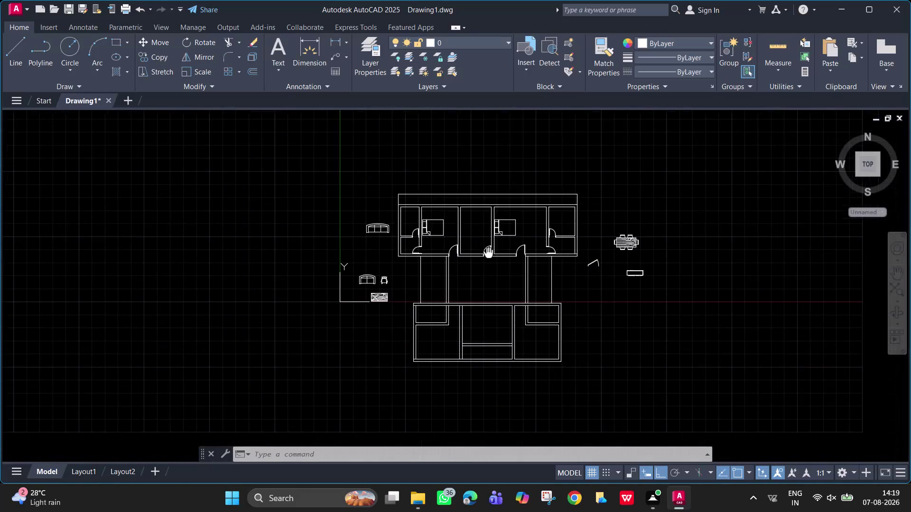
Rotate the sofa at the upper left 90° so it stands upright.
scroll(up, 3)
middle_drag(488, 252, 509, 265)
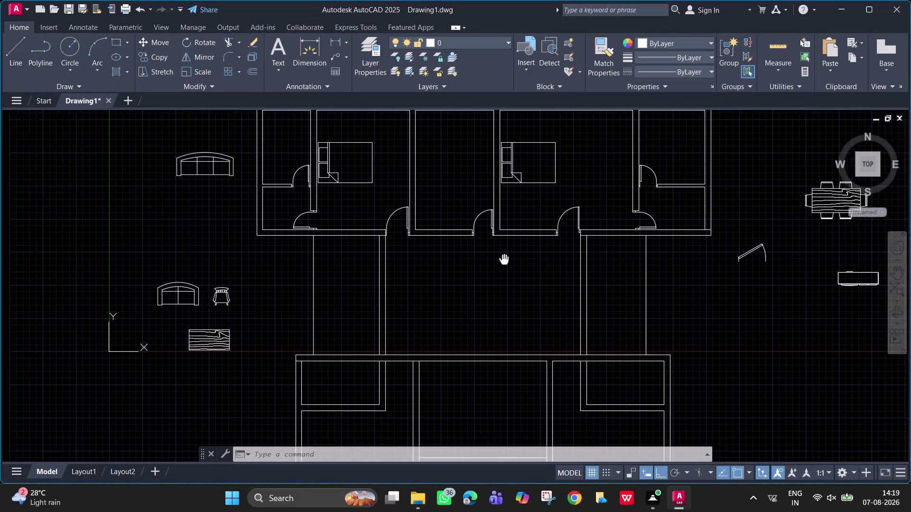
middle_drag(509, 265, 509, 265)
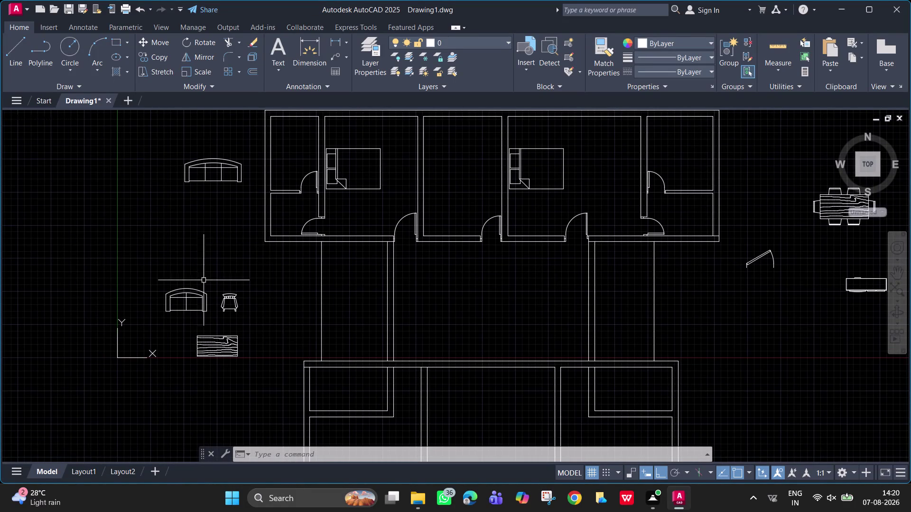
click(216, 183)
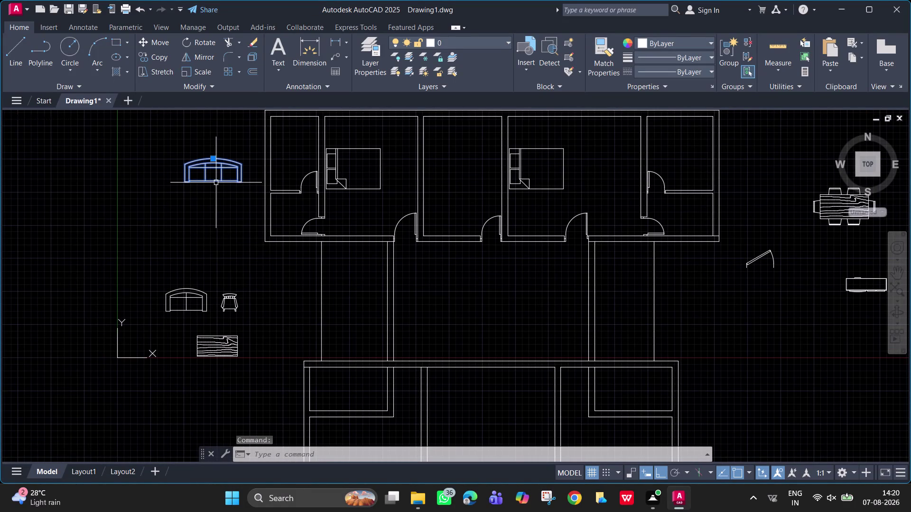
text(ro)
key(space)
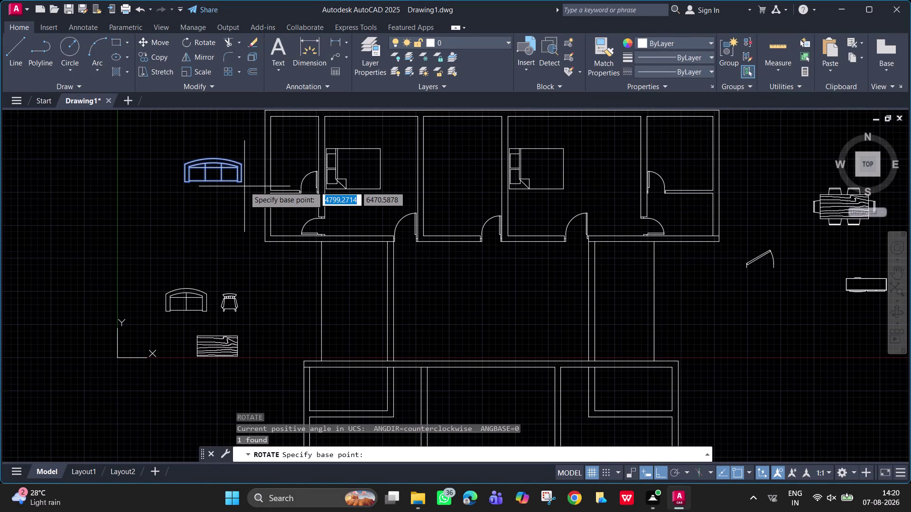
click(242, 180)
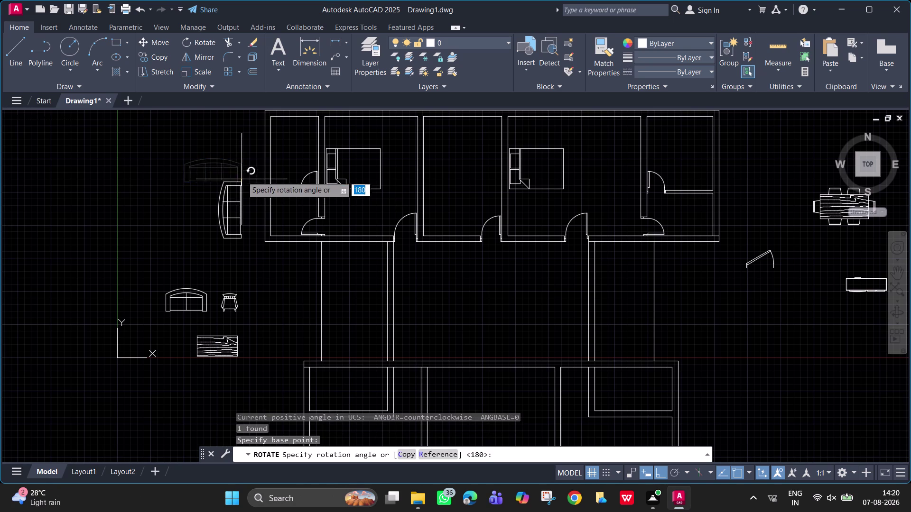
click(241, 161)
Rotate the armchair below 90°, then window-select the upright sofa.
click(201, 298)
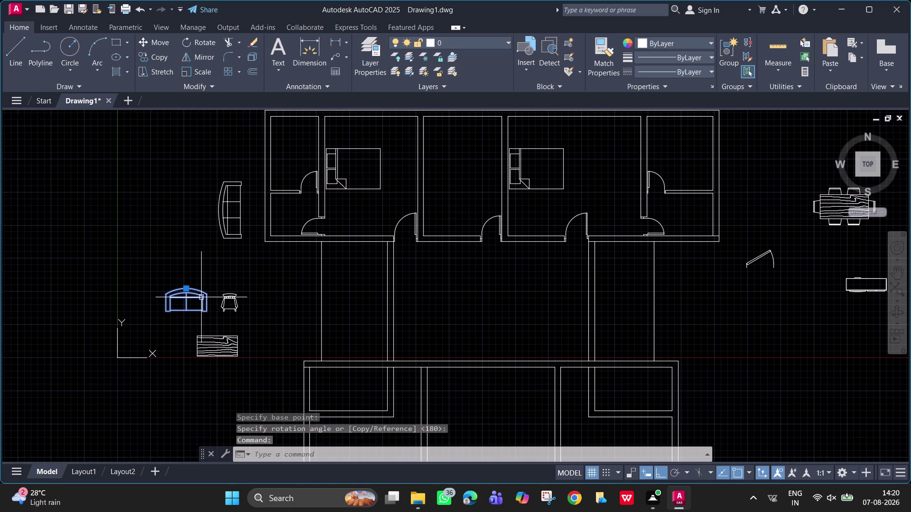
text(ro)
key(space)
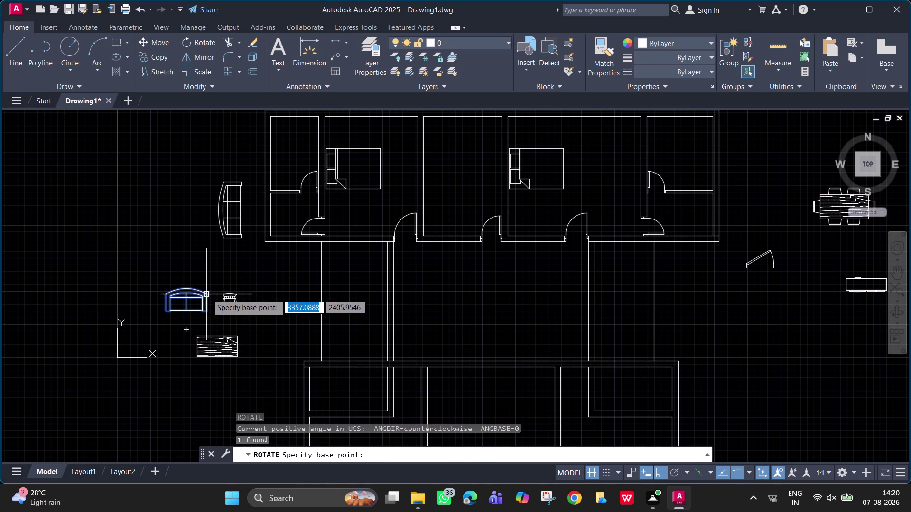
click(207, 294)
click(206, 279)
scroll(down, 3)
middle_drag(240, 298, 221, 271)
click(217, 224)
click(202, 228)
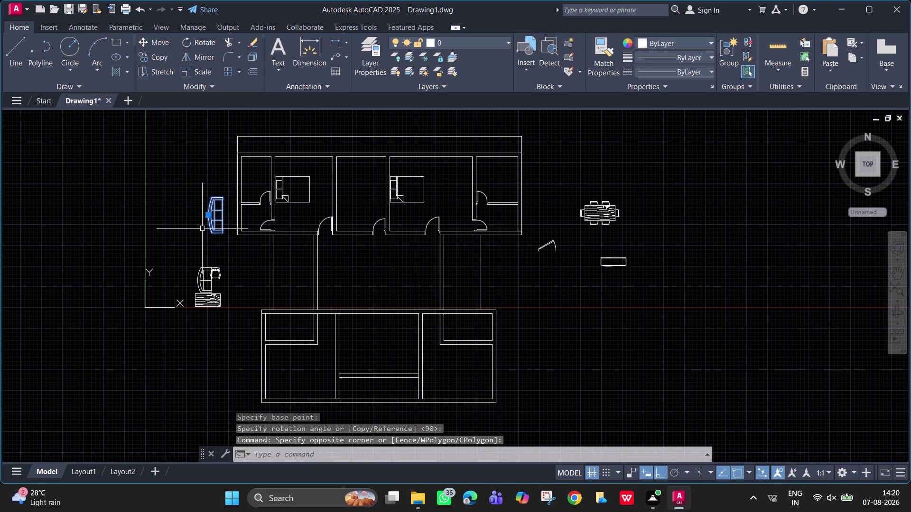
Move the upright sofa into the central hall with Ortho turned off.
text(m)
key(space)
click(222, 234)
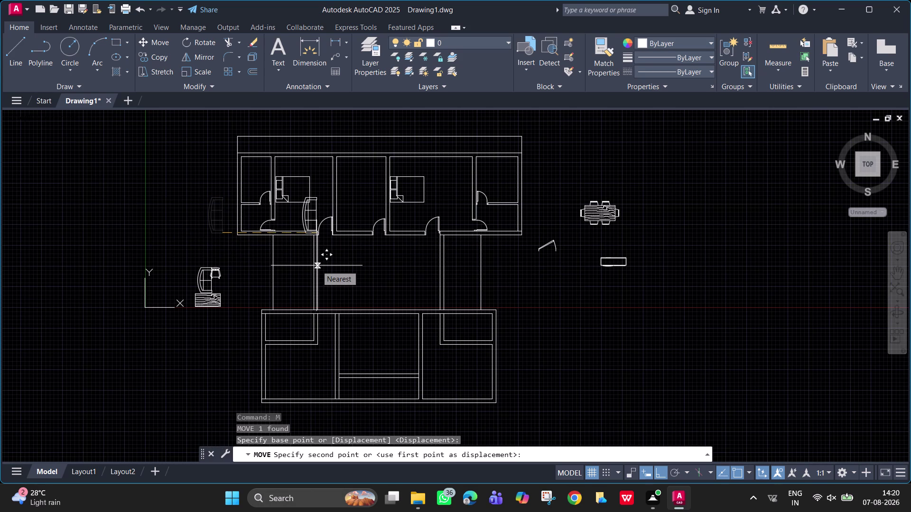
key(F8)
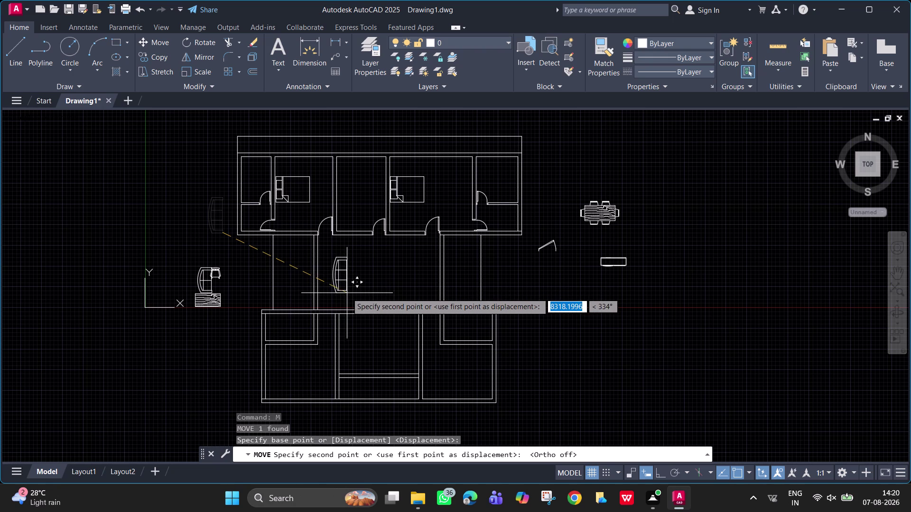
click(351, 292)
key(Escape)
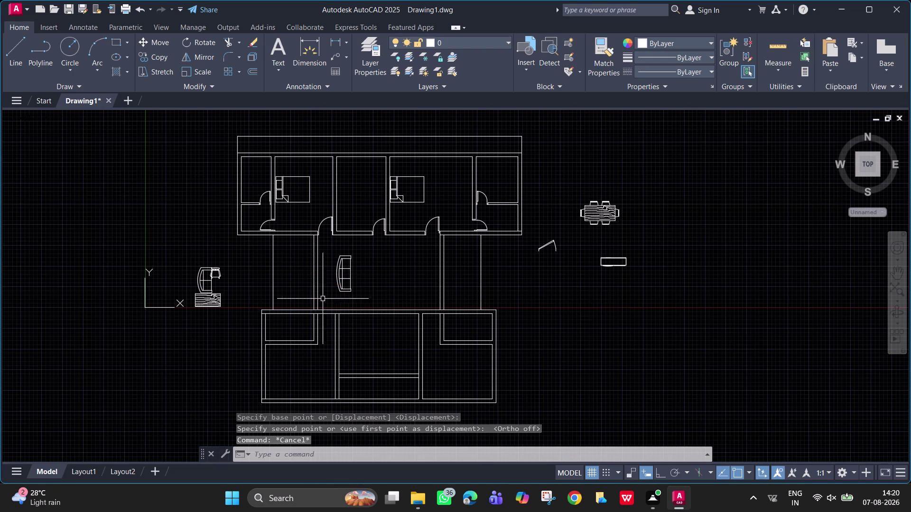
scroll(up, 3)
middle_drag(319, 295, 334, 338)
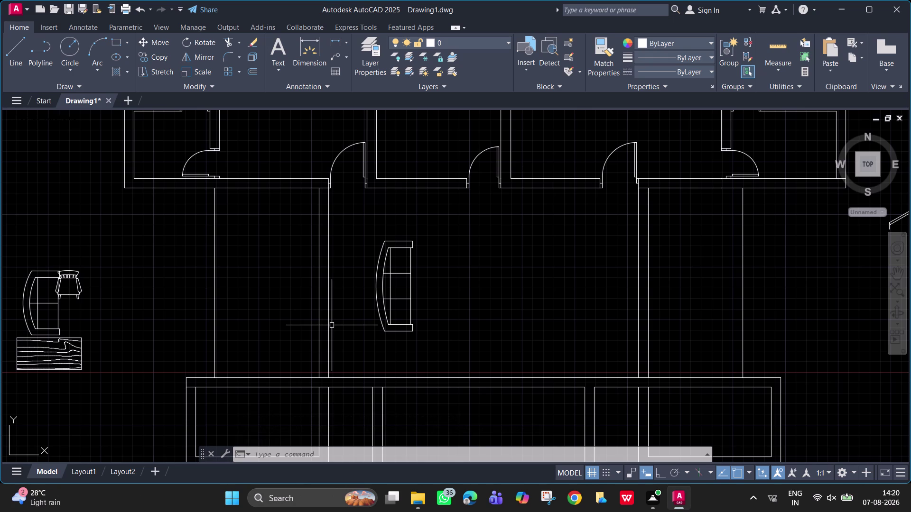
scroll(down, 3)
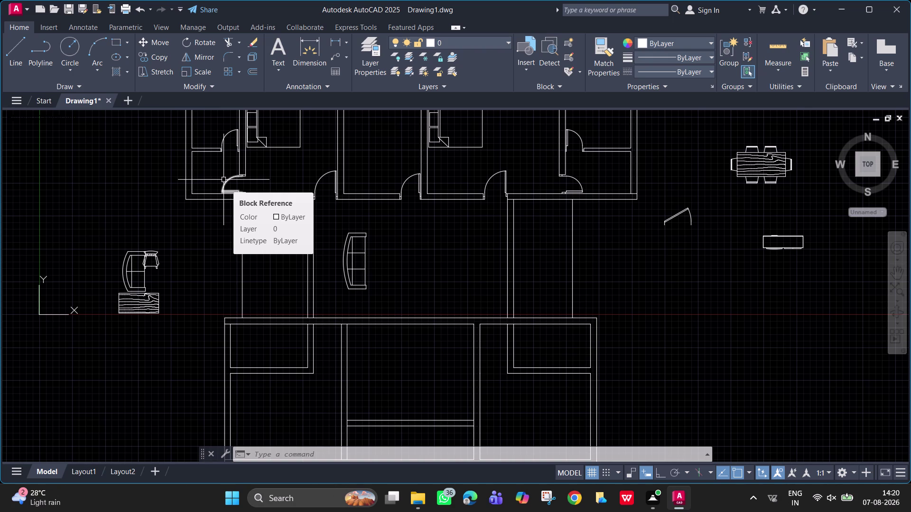
click(581, 186)
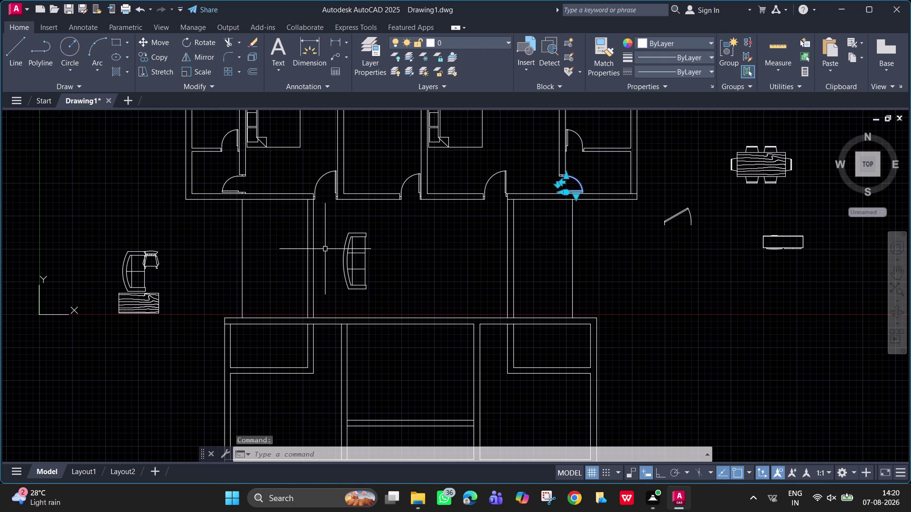
Zoom in on the sofa and cancel any pending commands.
key(Escape)
key(space)
scroll(up, 3)
middle_drag(314, 248, 300, 248)
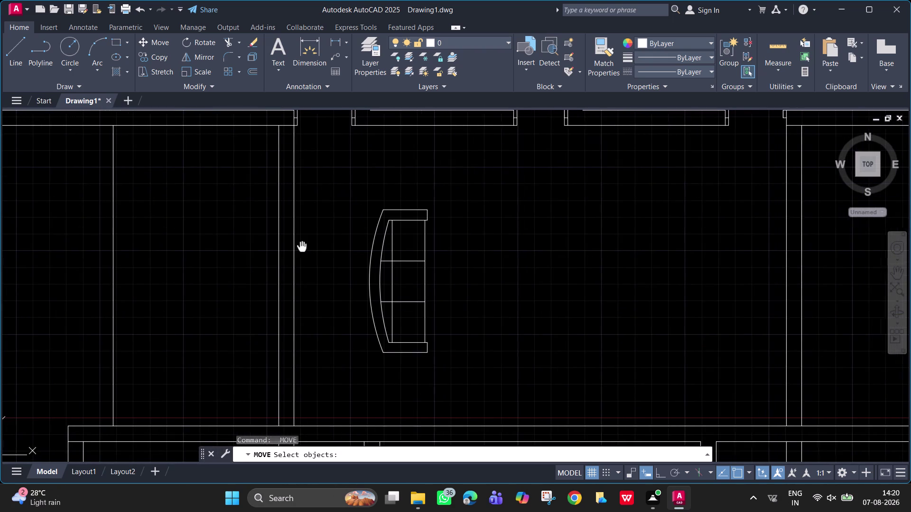
middle_drag(300, 248, 299, 248)
key(Escape)
key(space)
key(space)
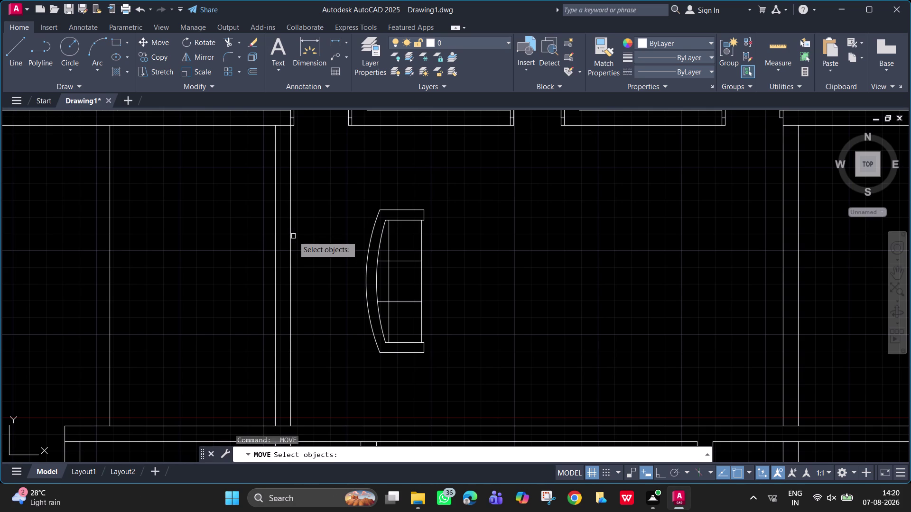
key(Escape)
key(Escape)
key(Escape)
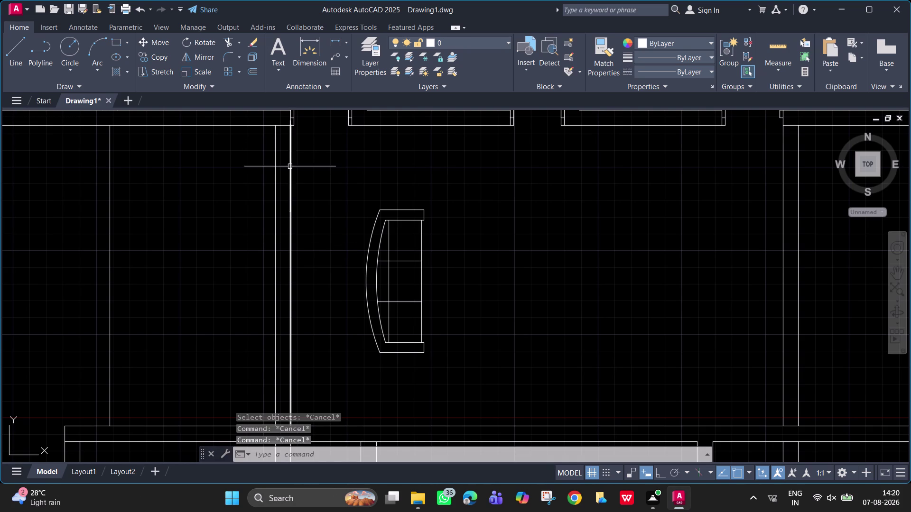
Draw a short line near the sofa.
text(l)
key(space)
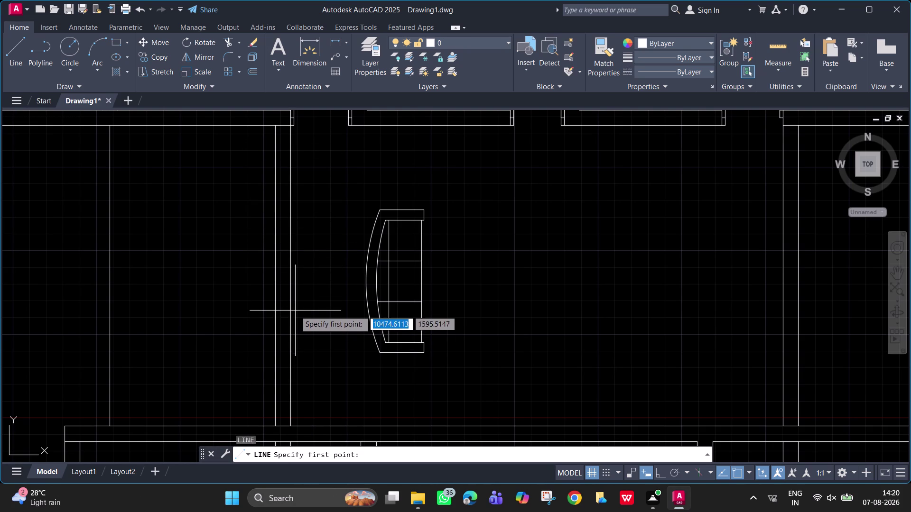
click(292, 278)
click(275, 276)
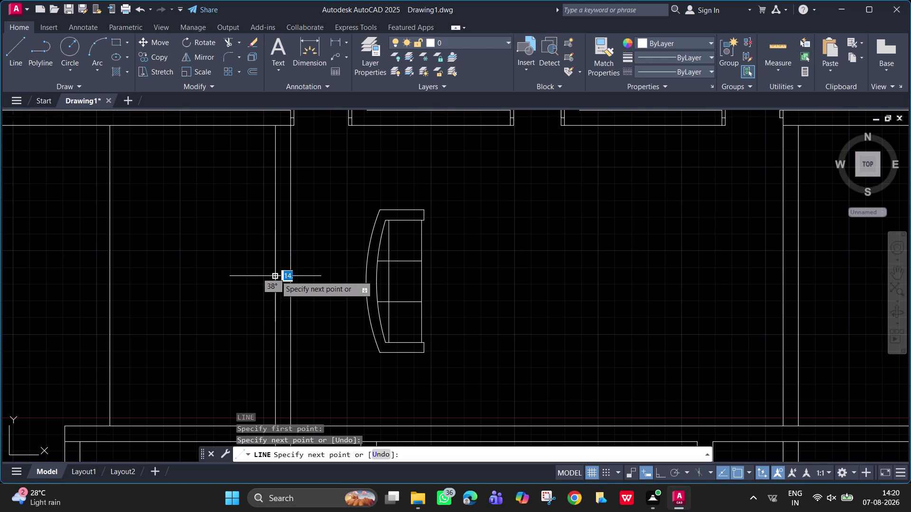
key(space)
Select the rightmost bedroom door swing and copy it from its base point.
scroll(down, 3)
middle_drag(557, 200, 502, 225)
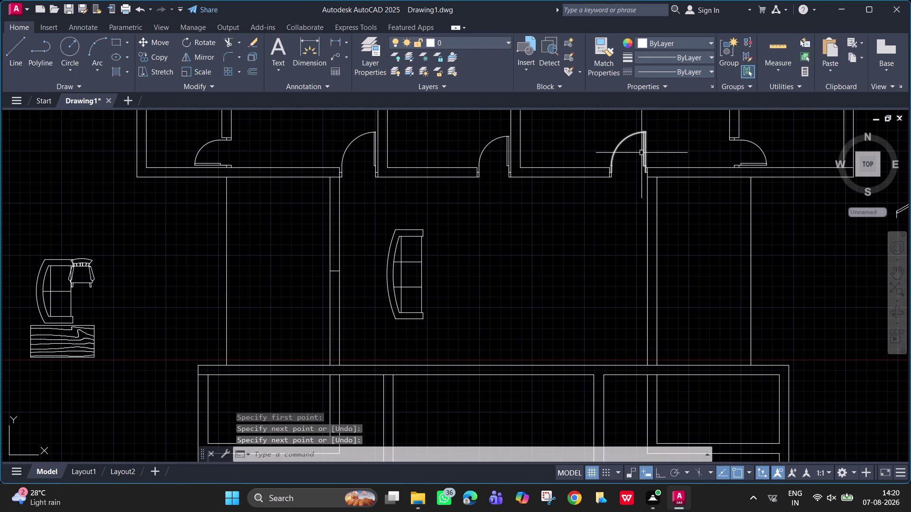
click(746, 164)
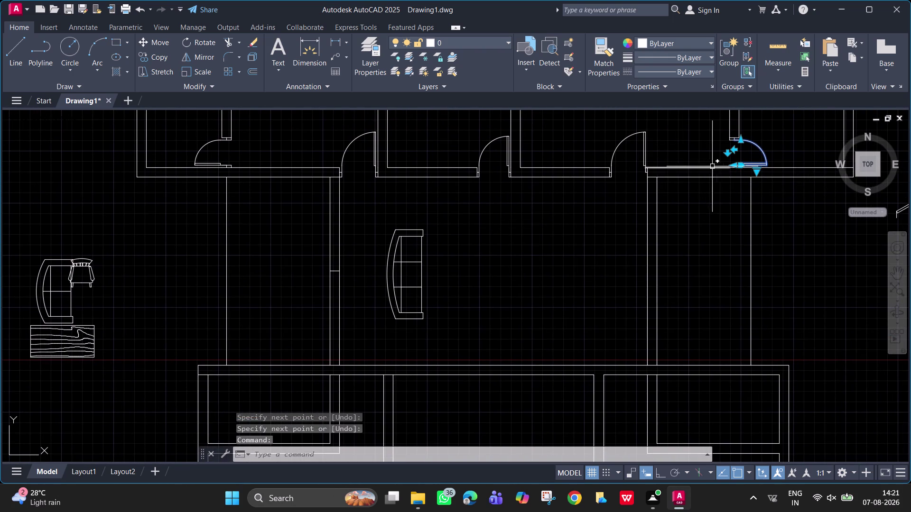
text(co)
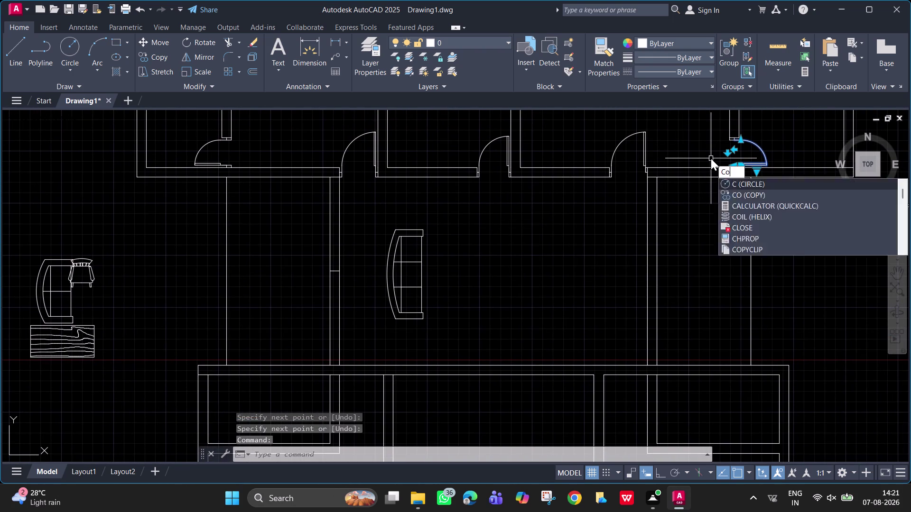
key(space)
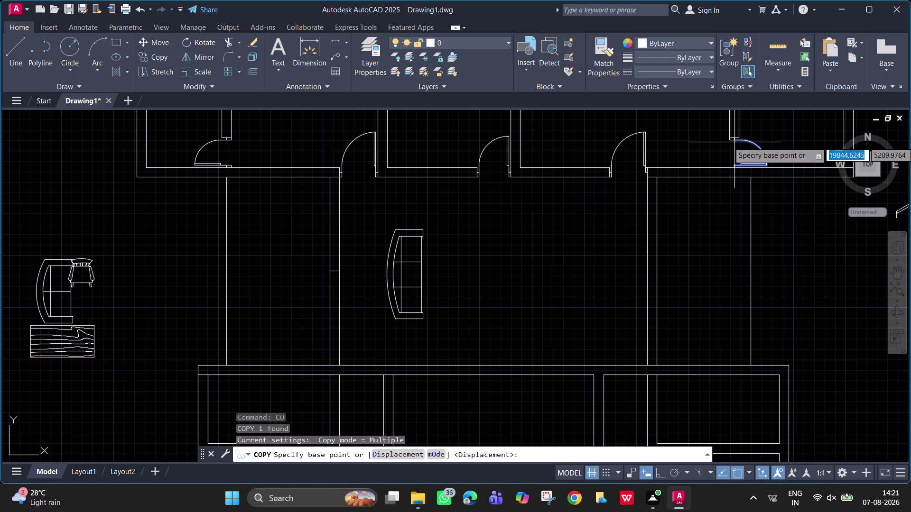
scroll(up, 3)
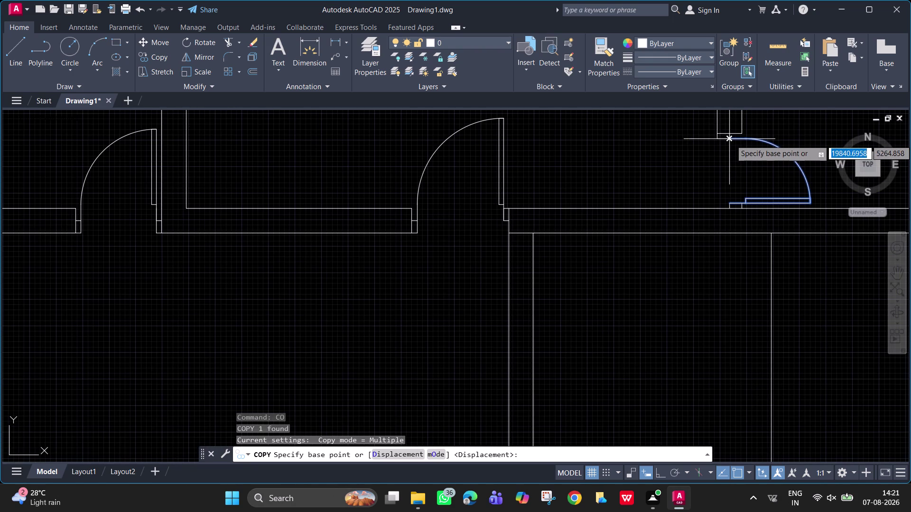
scroll(up, 3)
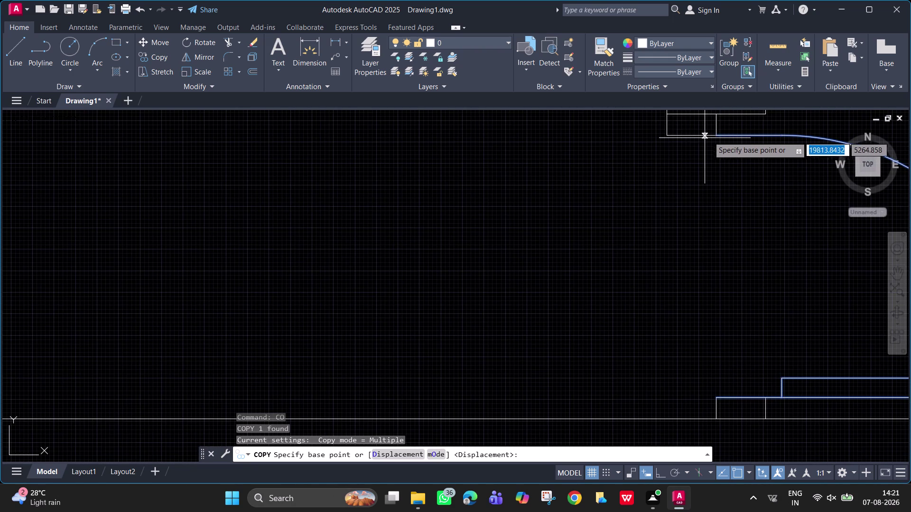
click(715, 135)
Place the door swing copy just left of the sofa and select it.
scroll(down, 3)
middle_drag(490, 189, 561, 149)
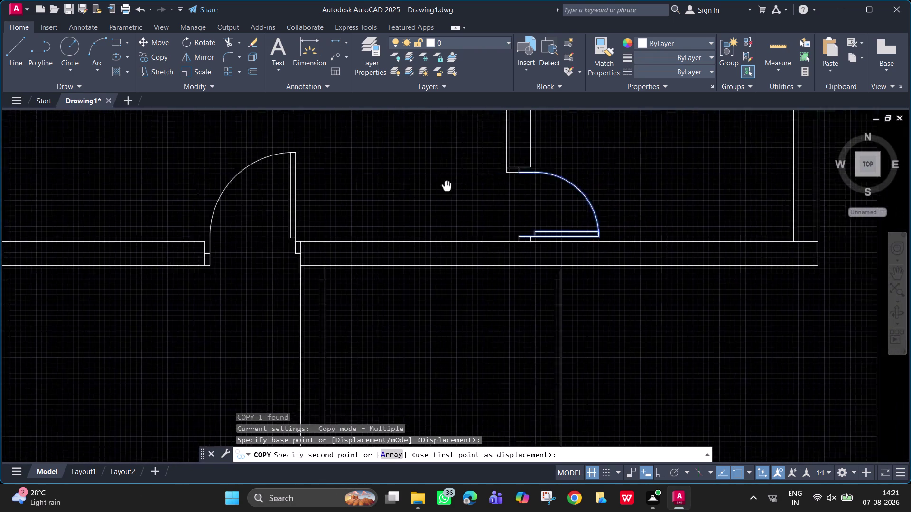
middle_drag(562, 149, 695, 137)
middle_drag(305, 245, 702, 136)
scroll(down, 3)
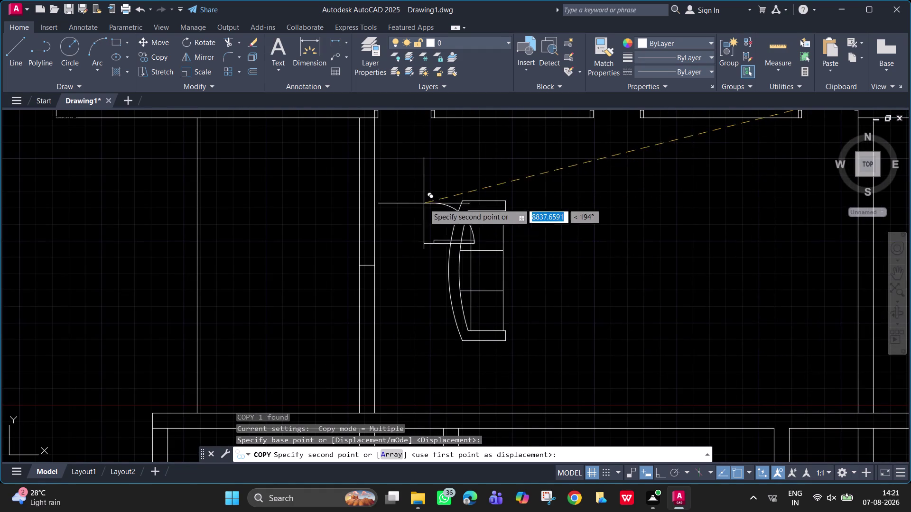
scroll(up, 3)
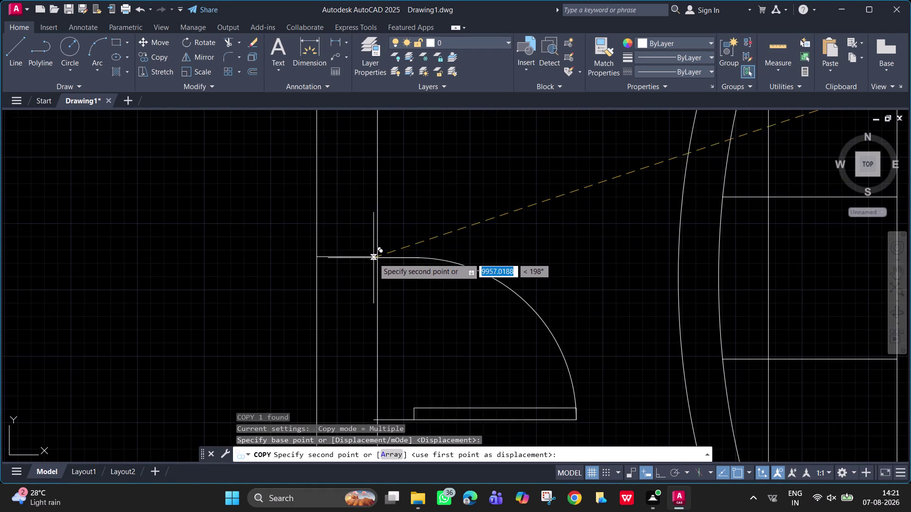
click(346, 259)
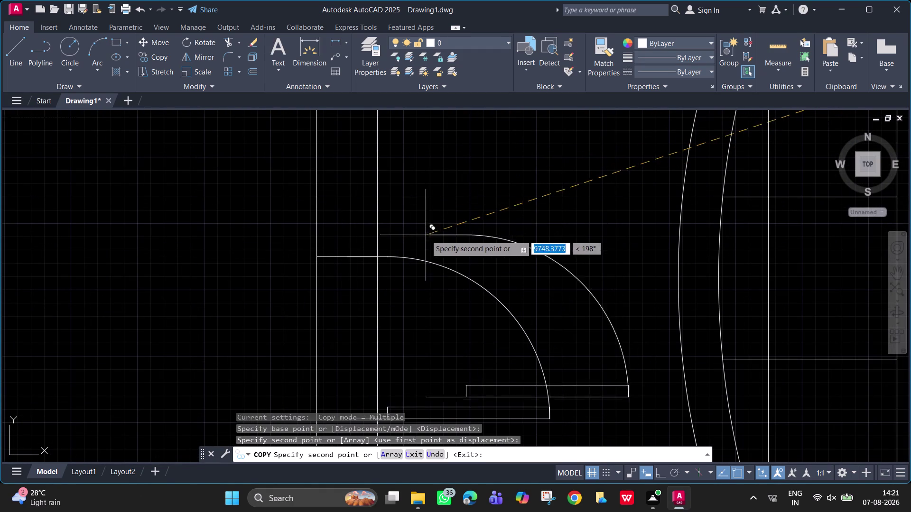
key(Escape)
scroll(down, 3)
middle_drag(448, 238, 433, 174)
click(431, 192)
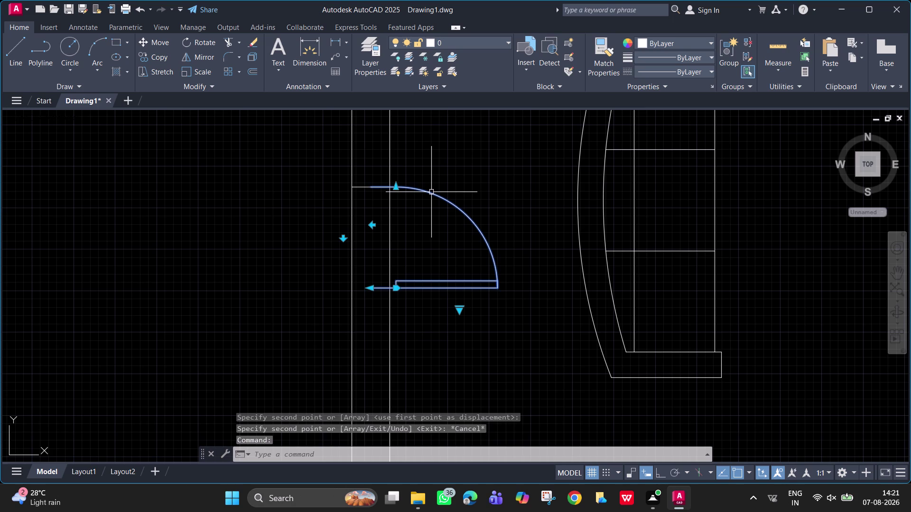
Mirror the copied door swing about a horizontal line with Ortho on, keeping the original.
text(mi)
key(space)
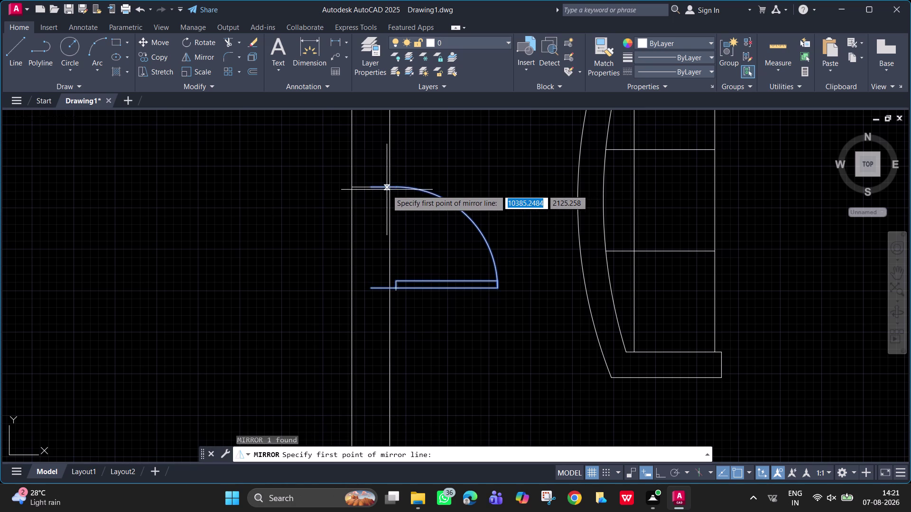
click(391, 186)
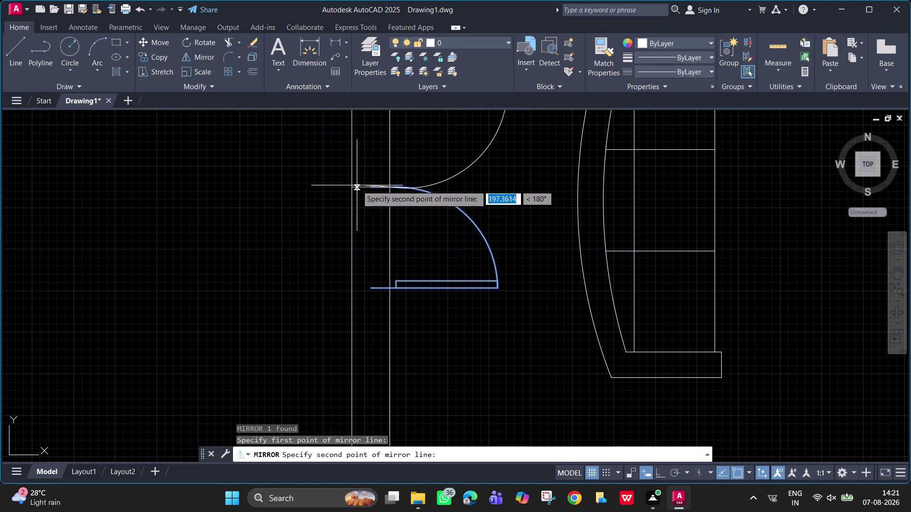
key(F8)
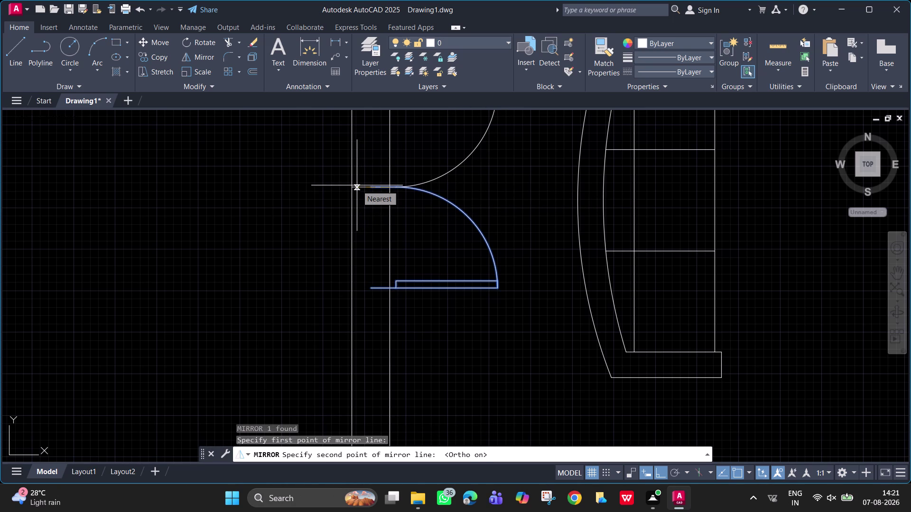
click(357, 186)
drag(380, 230, 356, 186)
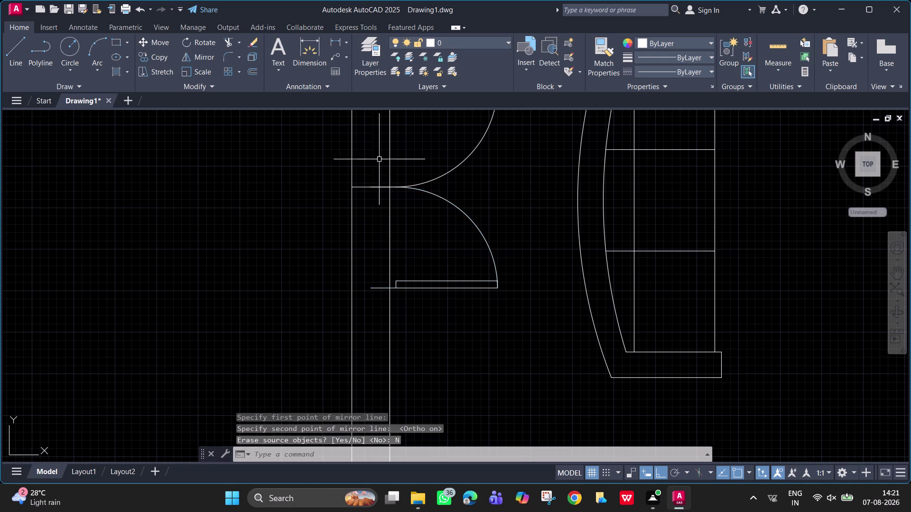
scroll(down, 3)
middle_drag(394, 179, 358, 190)
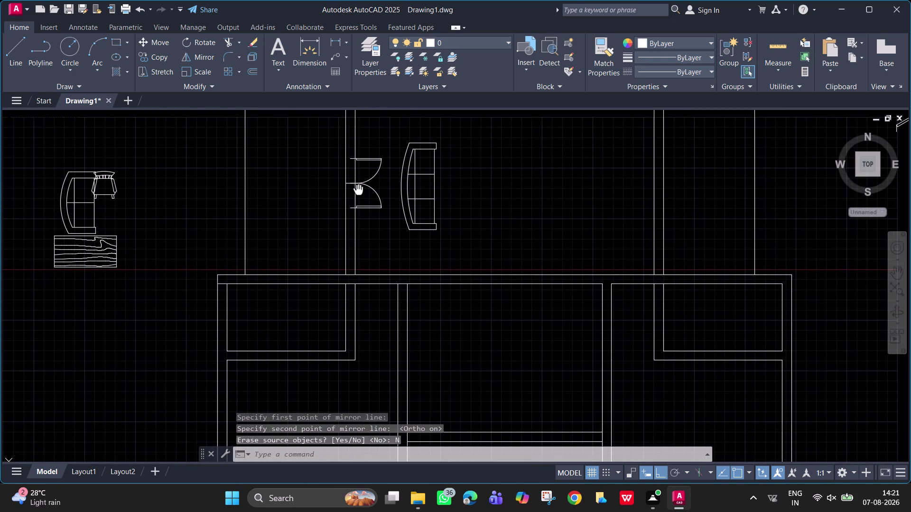
middle_drag(452, 215, 373, 243)
middle_drag(373, 247, 366, 280)
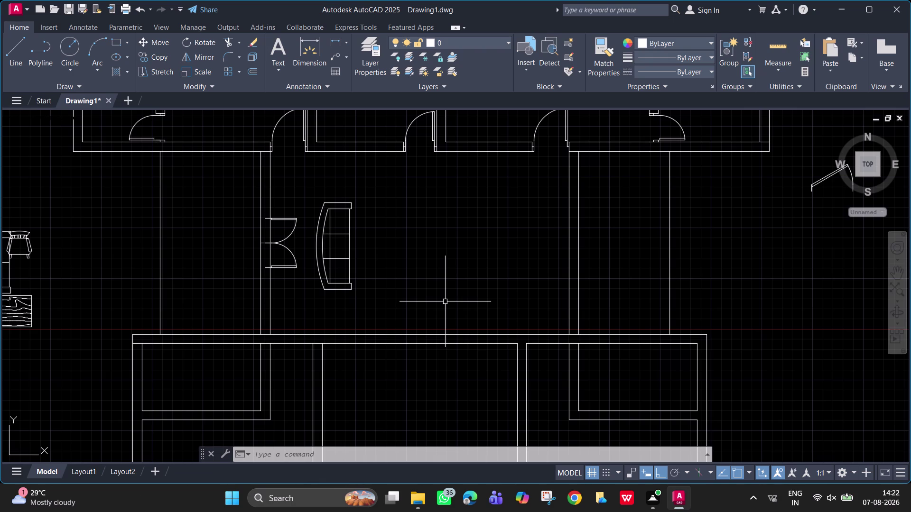
scroll(down, 3)
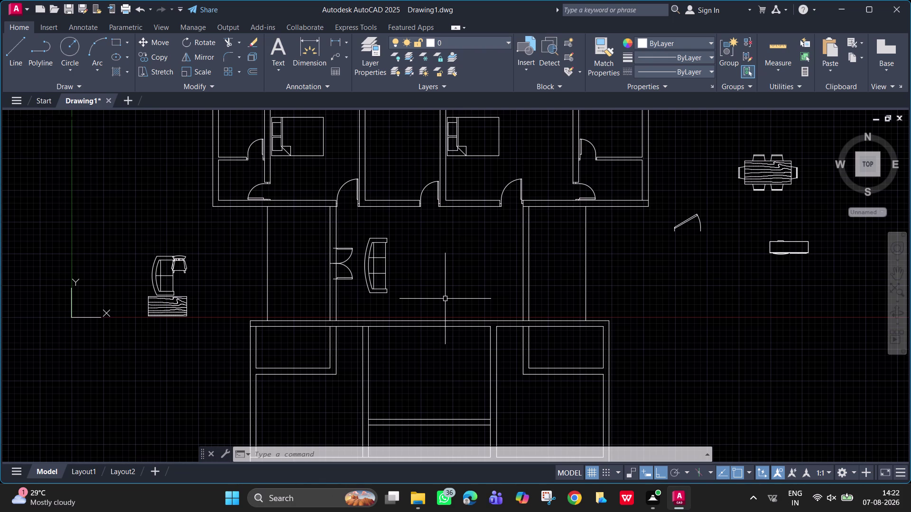
Draw a short horizontal line from the top arm's corner to the back line.
scroll(up, 3)
middle_drag(445, 299, 743, 313)
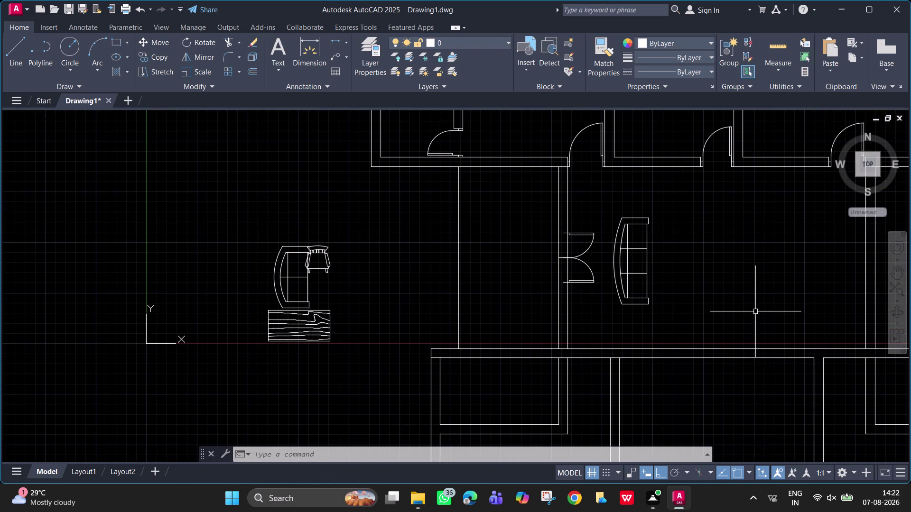
scroll(up, 3)
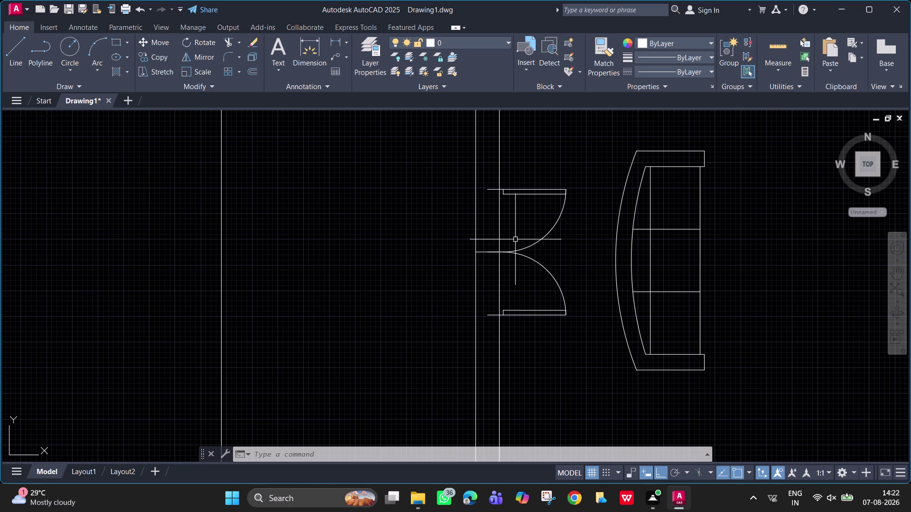
key(l)
key(space)
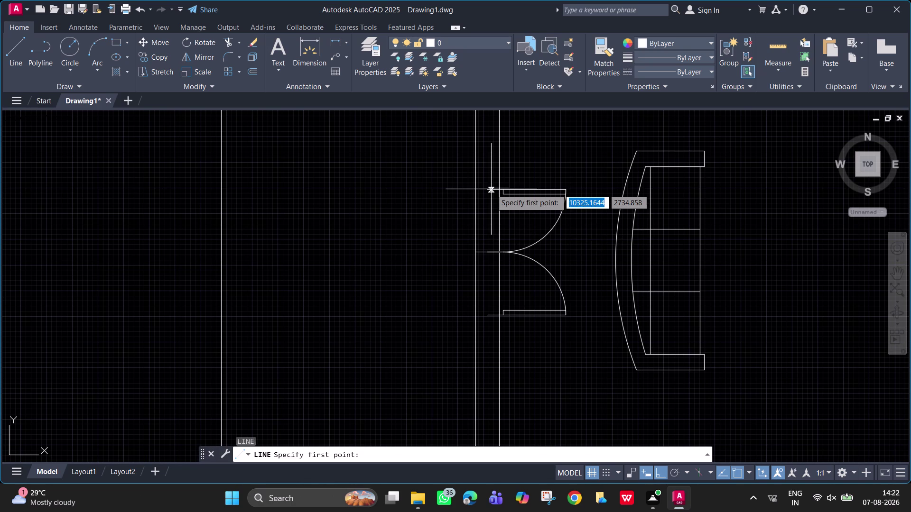
click(488, 188)
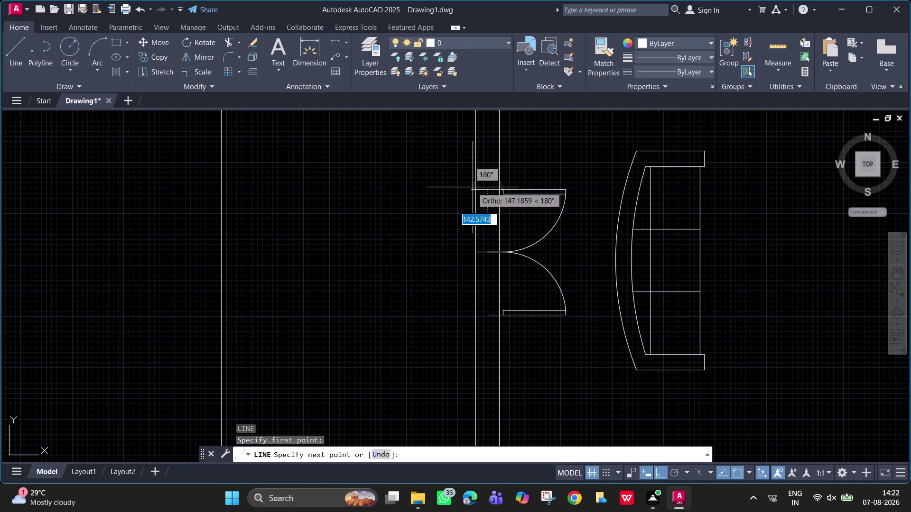
click(476, 189)
key(space)
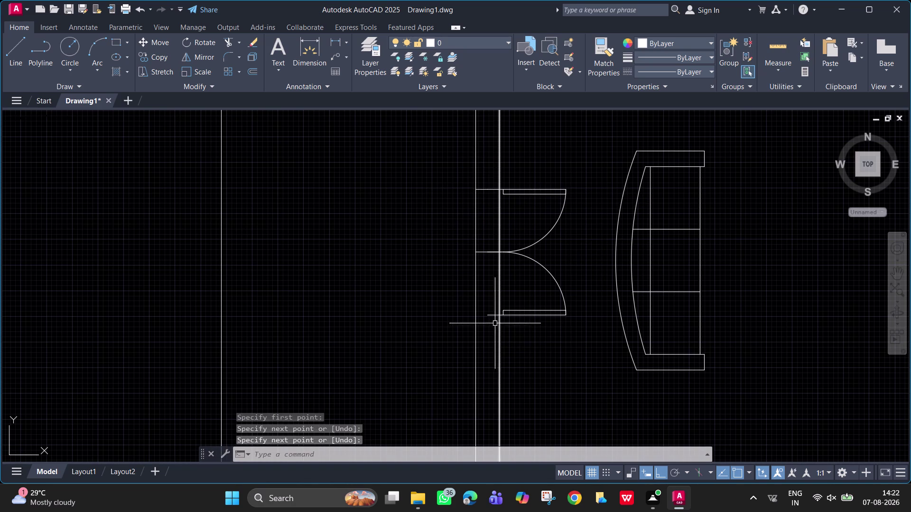
Draw the matching bottom line to the back line and zoom out to the plan.
key(space)
click(488, 312)
key(Escape)
key(space)
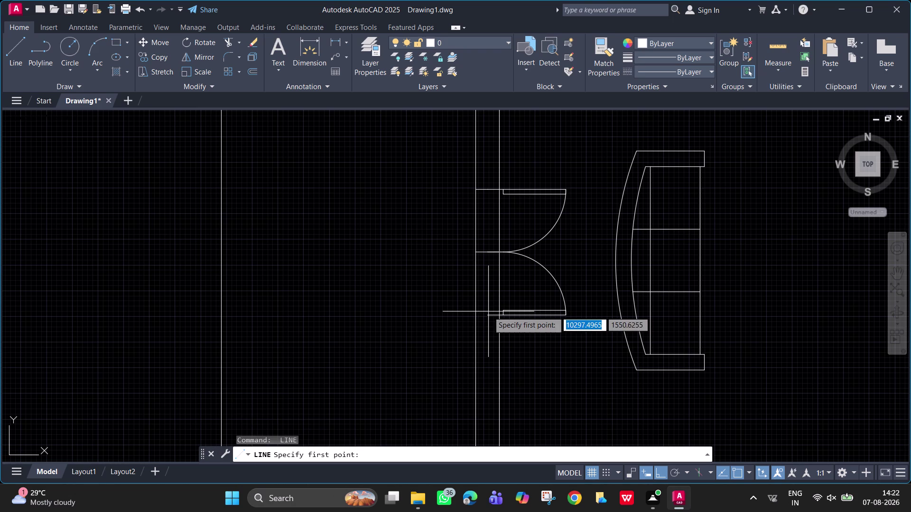
click(488, 316)
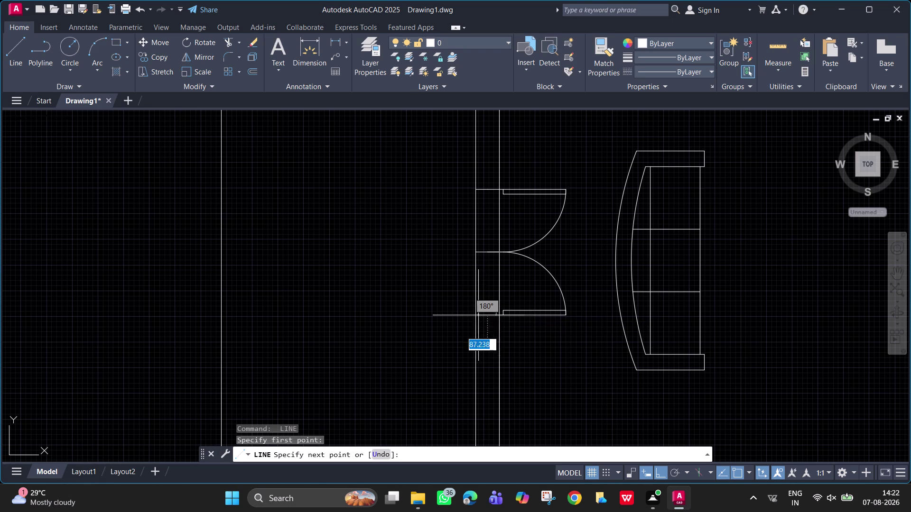
click(477, 316)
key(space)
scroll(down, 3)
middle_drag(483, 322, 410, 310)
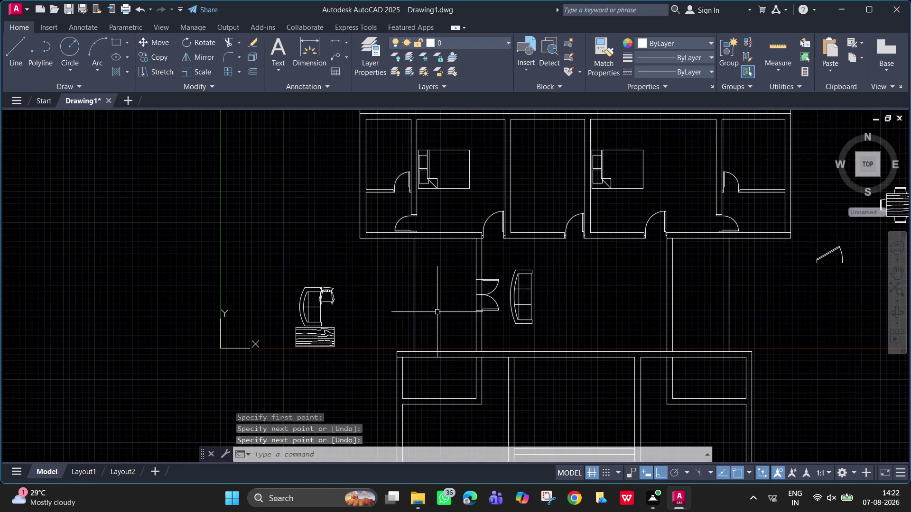
middle_drag(575, 315, 507, 273)
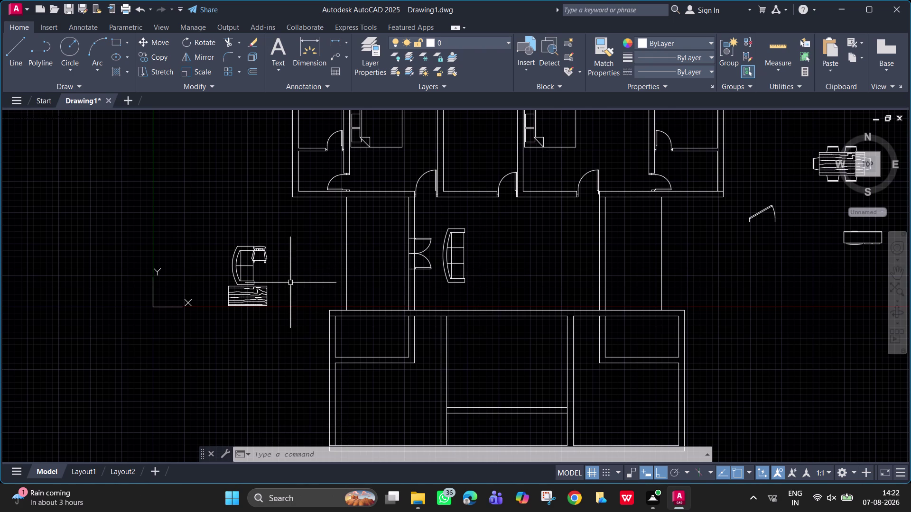
click(260, 295)
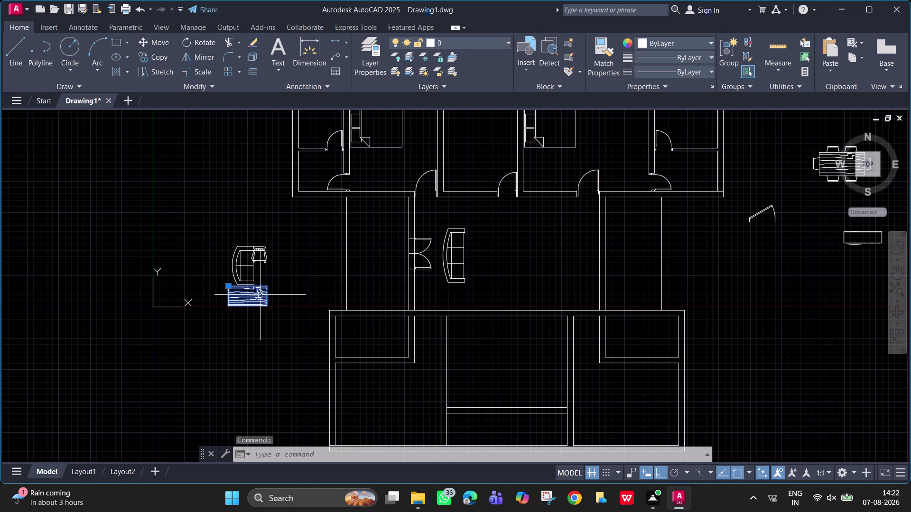
Rotate the wood-grain table a quarter turn about its corner.
text(ro)
key(space)
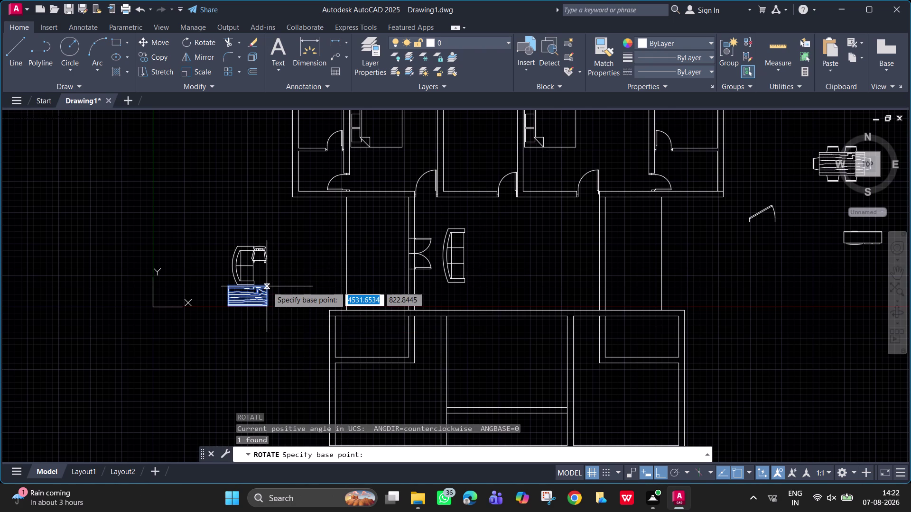
click(266, 287)
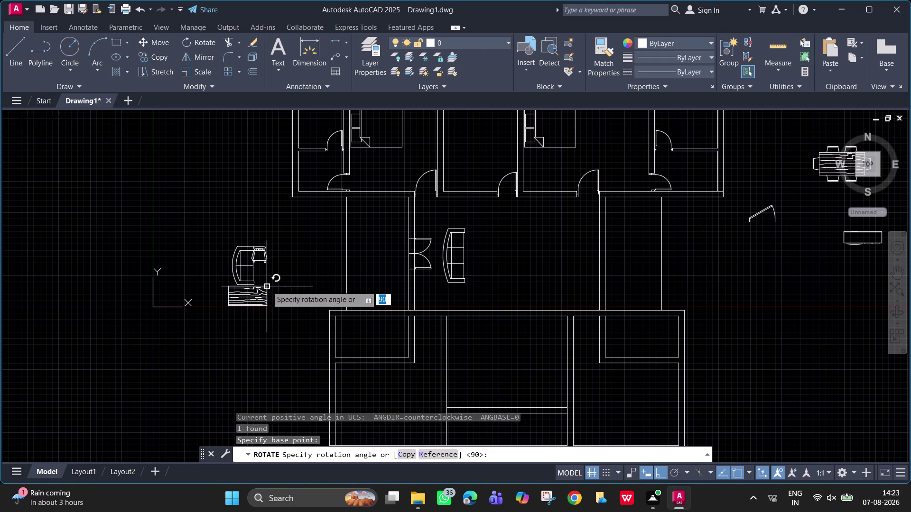
click(270, 305)
key(space)
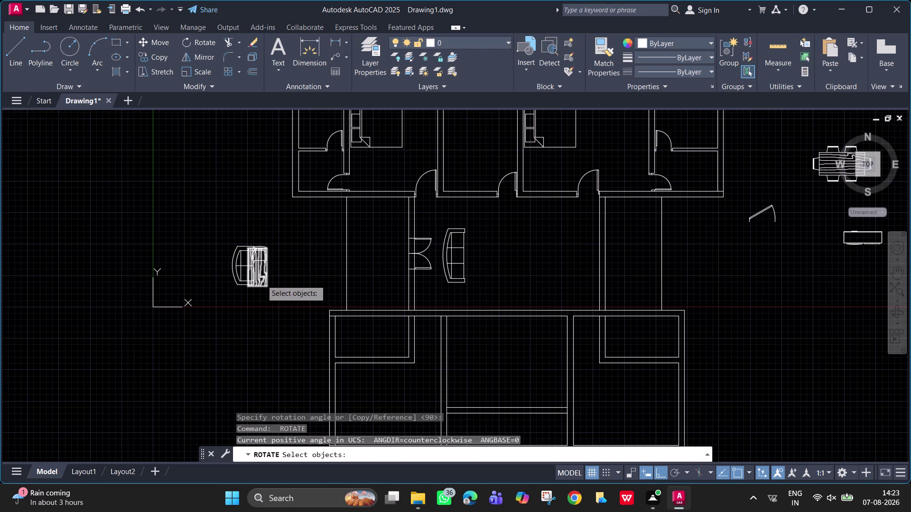
key(Escape)
Start moving the rotated table, toggle Ortho off, then cancel the attempt.
text(m)
key(space)
click(265, 284)
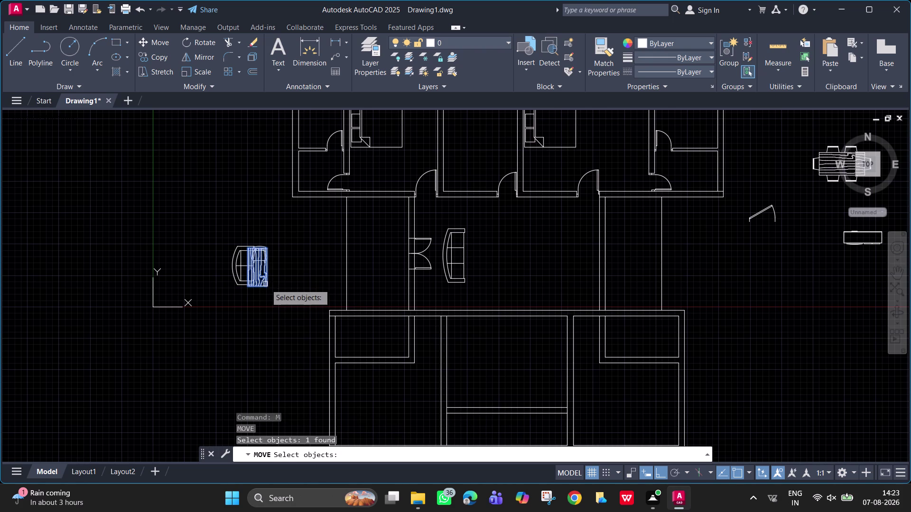
key(space)
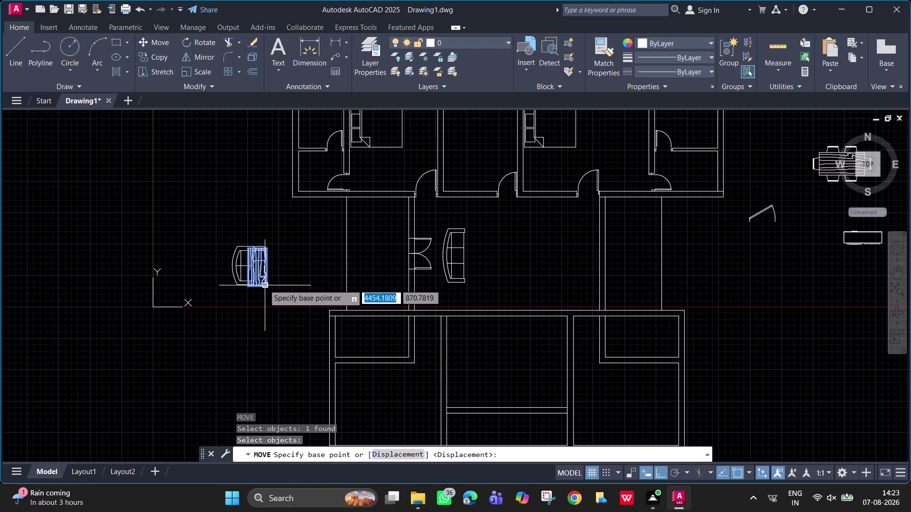
click(263, 278)
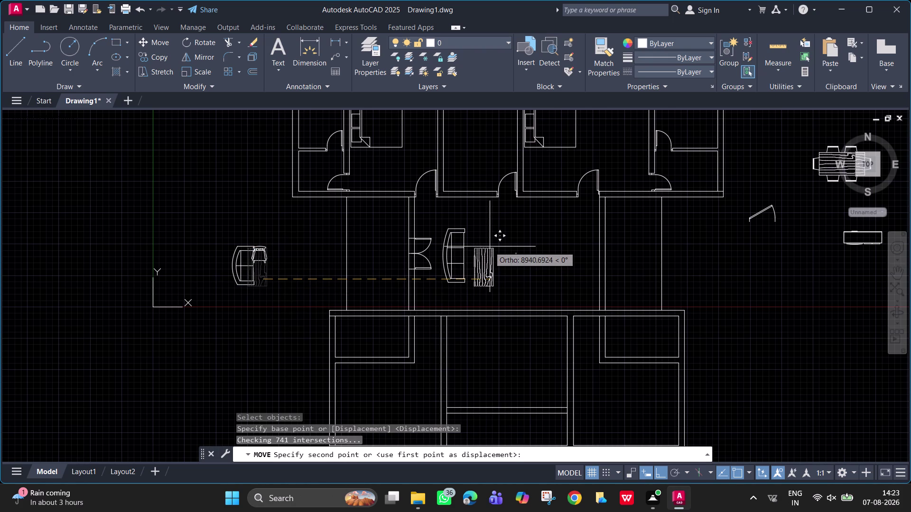
key(F8)
key(8)
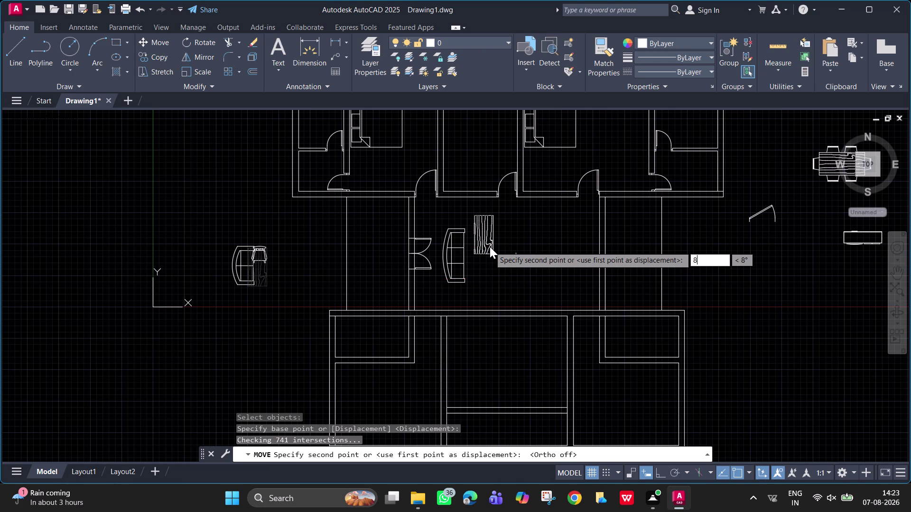
key(Escape)
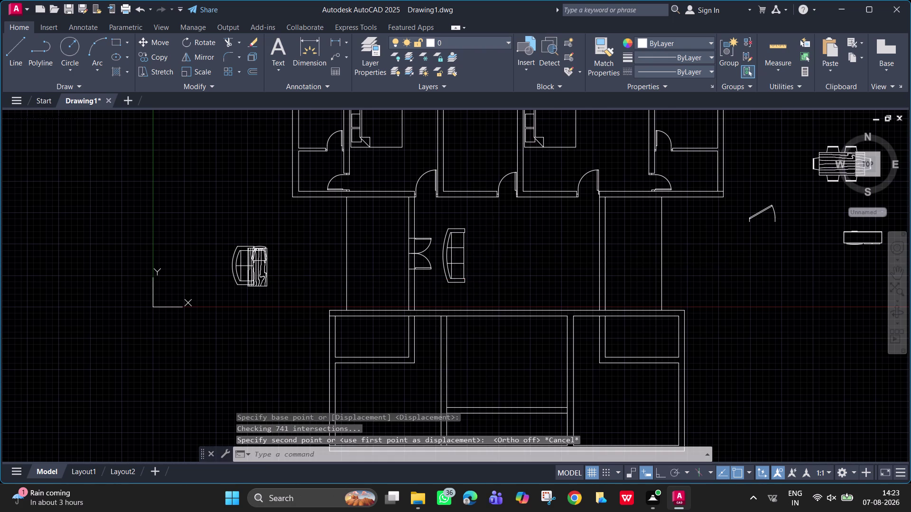
Move the table into the central hall just right of the sofa.
text(m)
key(space)
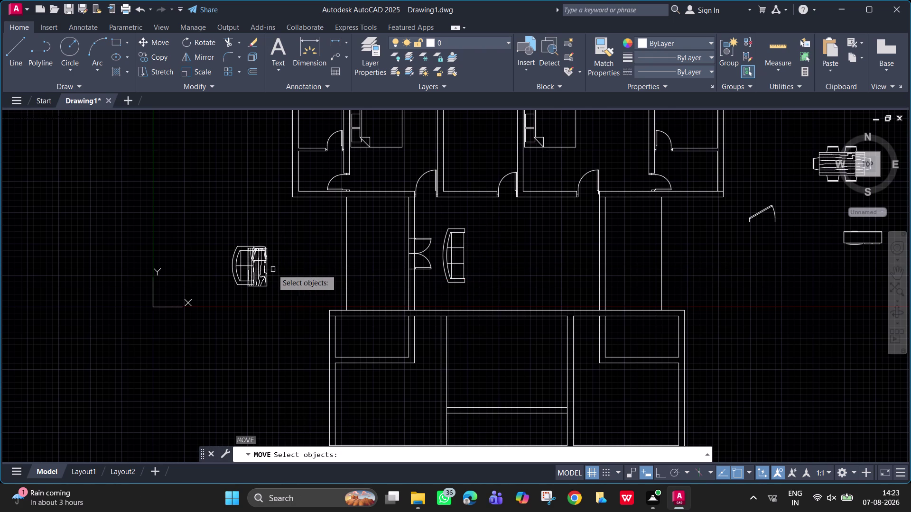
click(262, 277)
key(space)
drag(263, 277, 327, 267)
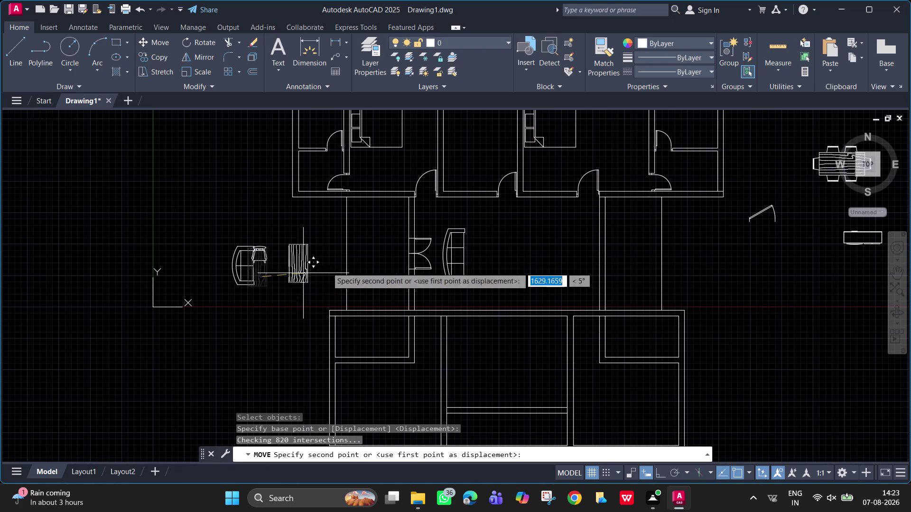
drag(327, 267, 491, 263)
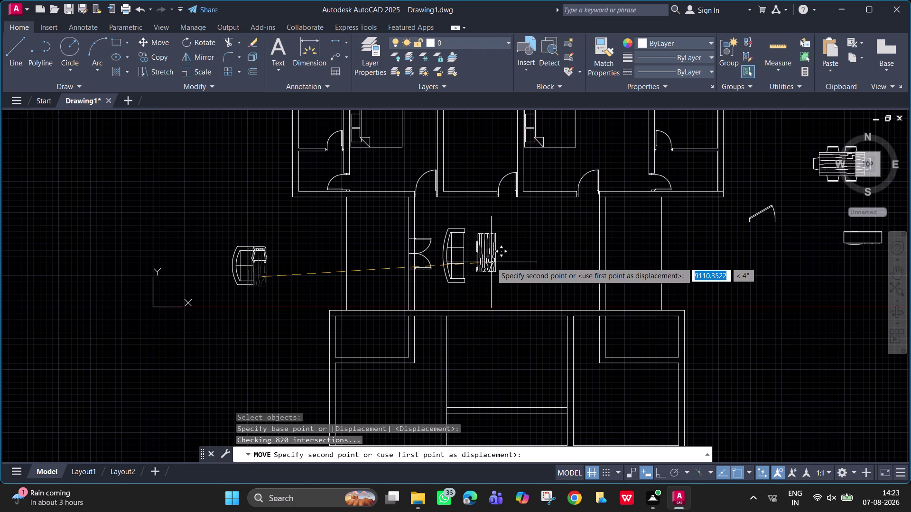
drag(491, 262, 491, 264)
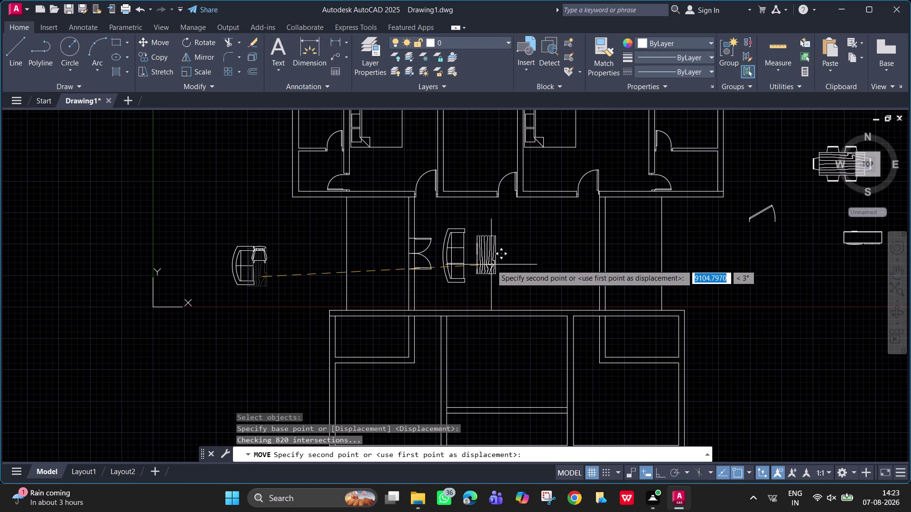
drag(491, 265, 490, 267)
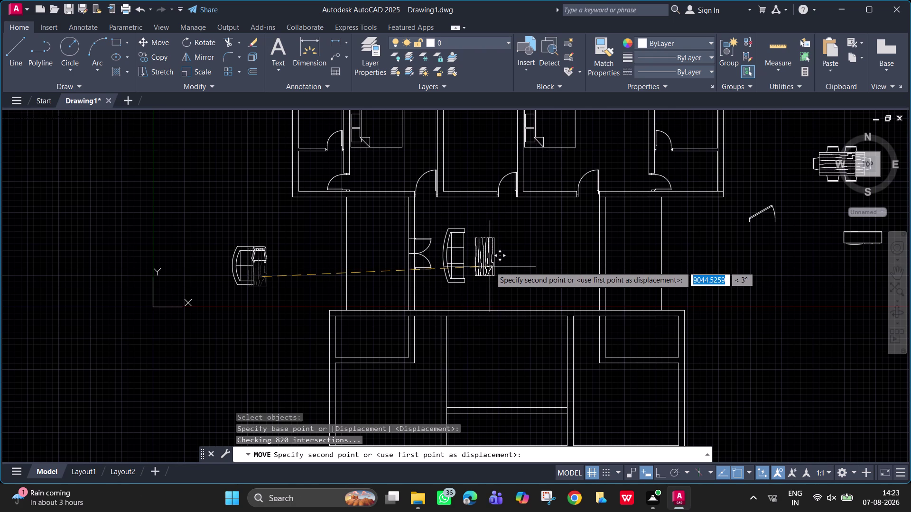
click(490, 267)
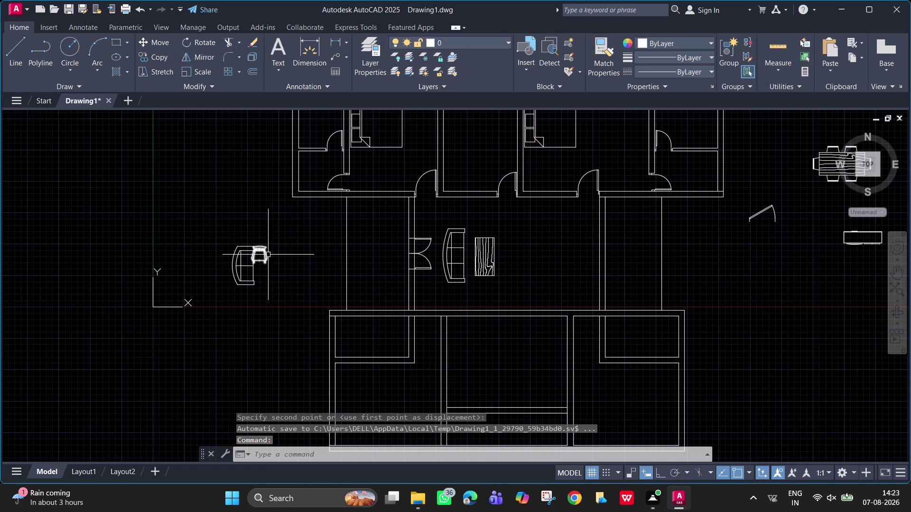
Rotate the armchair left of the plan to 270° with Ortho on.
click(244, 275)
click(224, 266)
text(r)
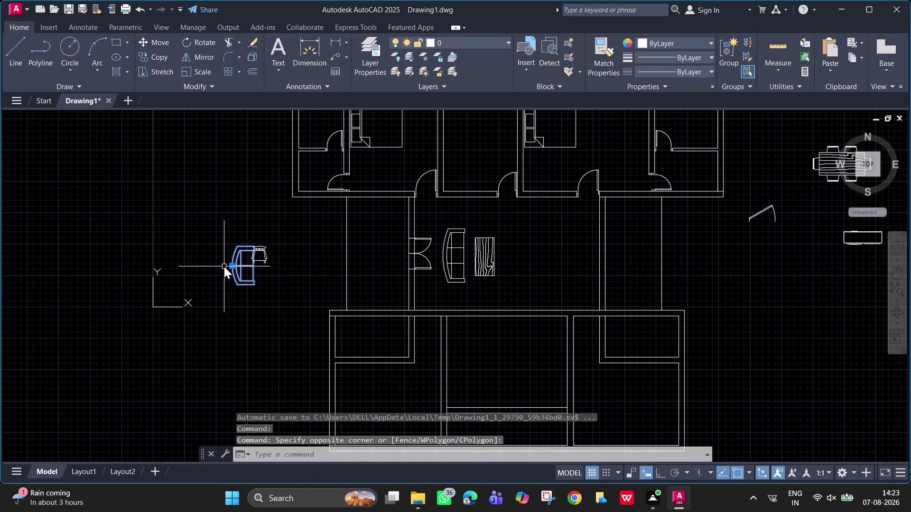
text(o)
key(space)
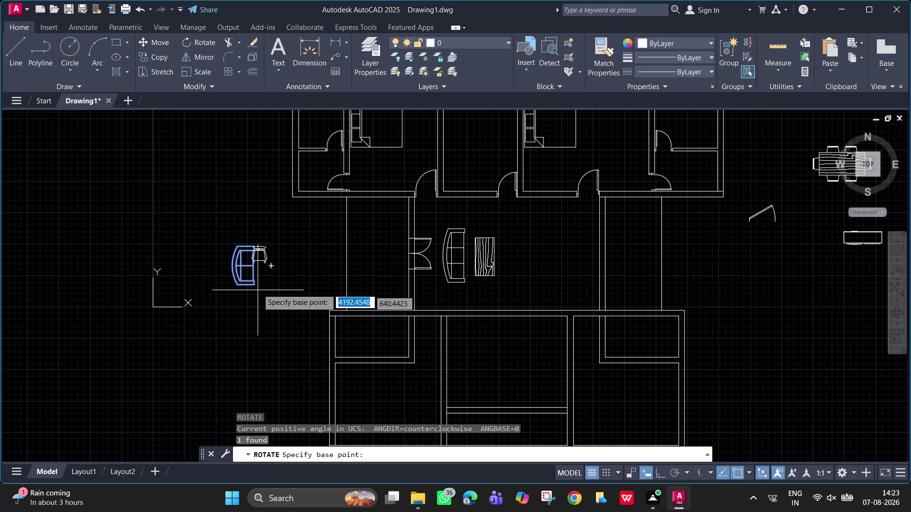
click(255, 287)
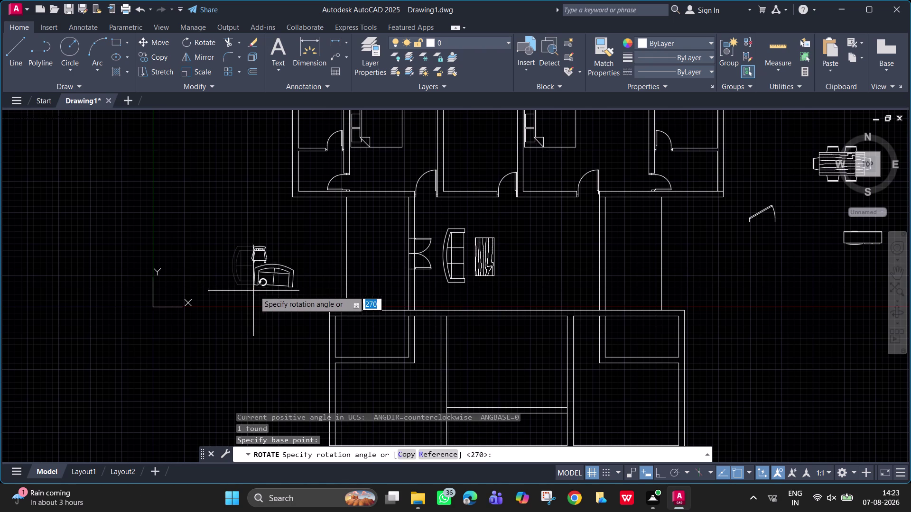
key(F8)
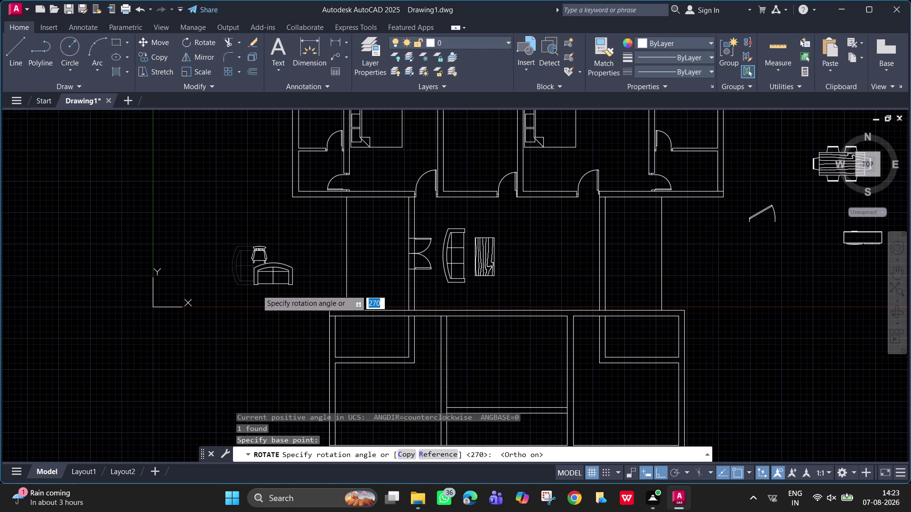
click(239, 303)
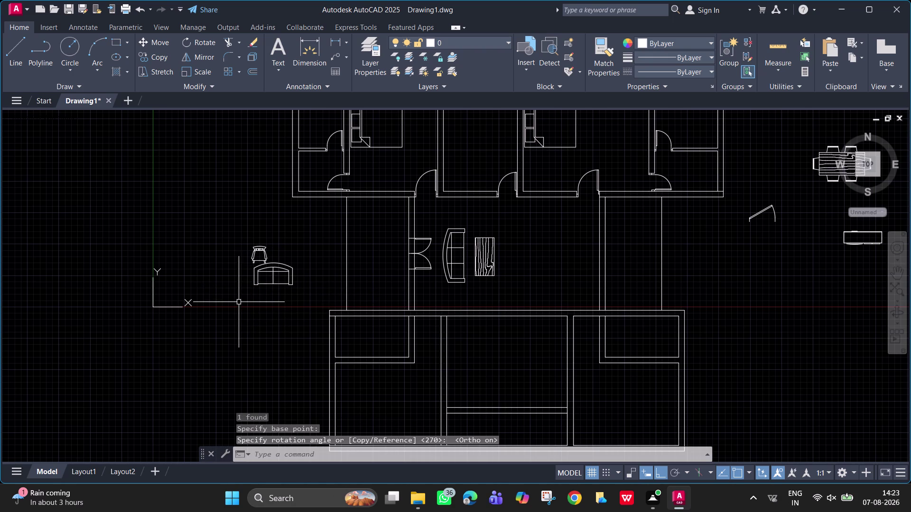
Move the armchair with Ortho off to sit above the center table.
key(m)
key(space)
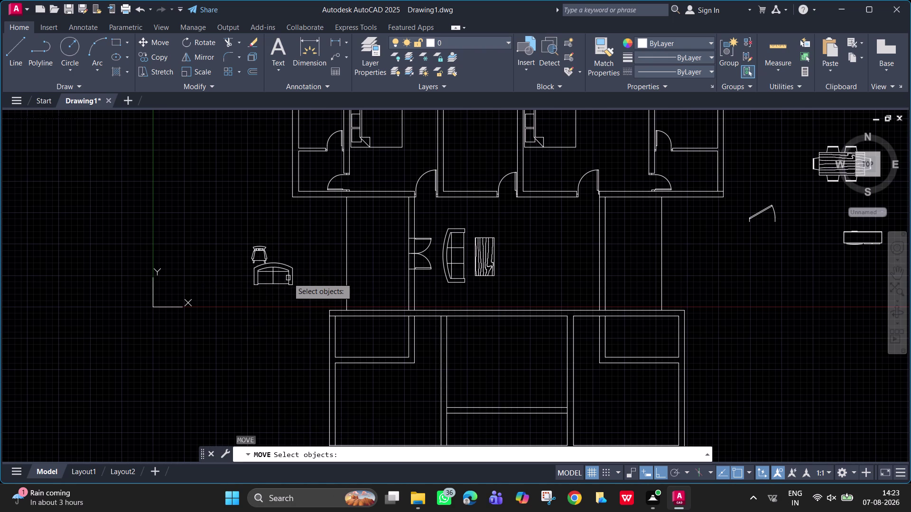
click(294, 278)
key(space)
click(293, 277)
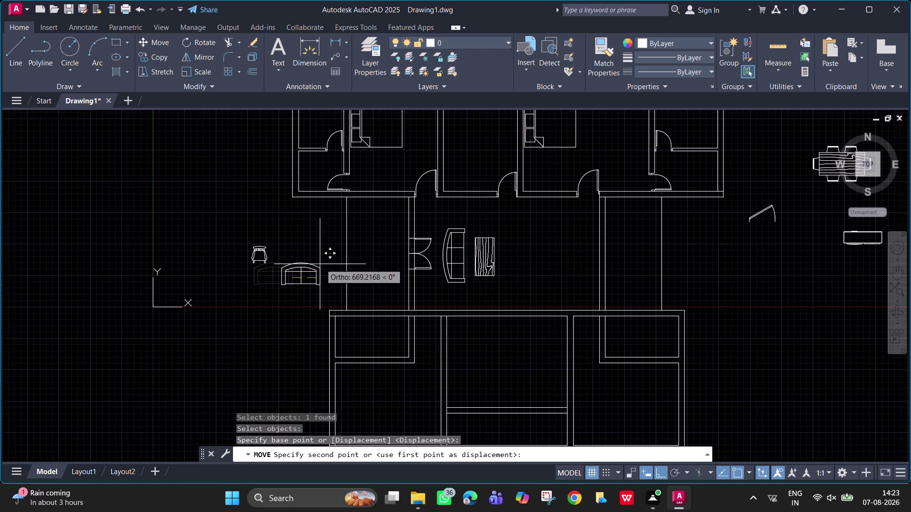
key(F8)
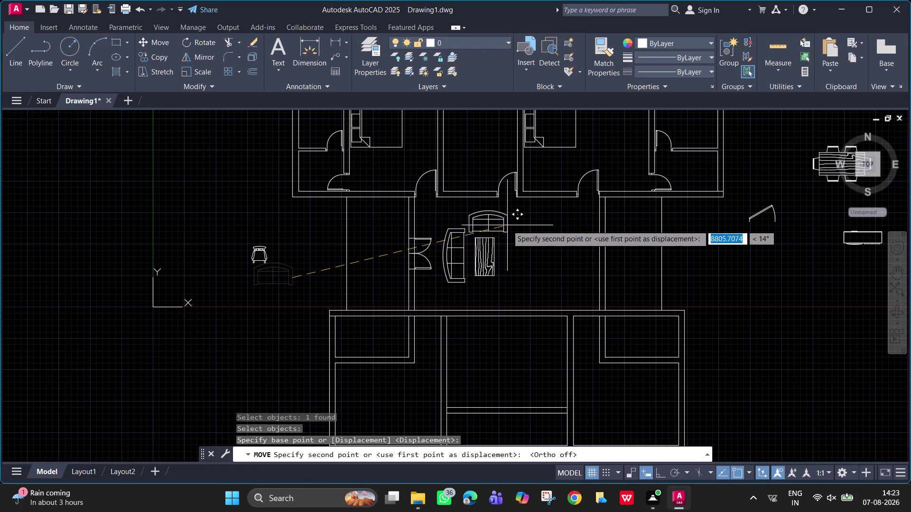
click(507, 220)
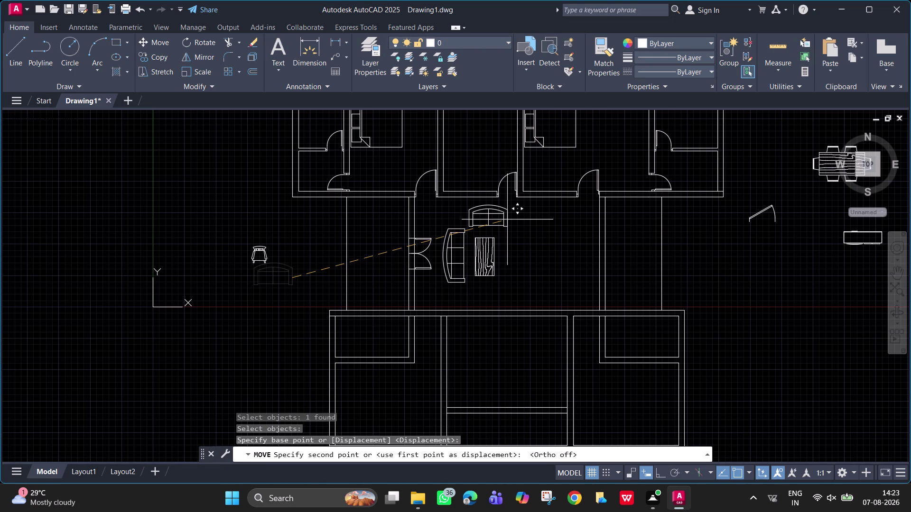
key(Escape)
Select the armchair above the table and begin mirroring it.
click(502, 221)
text(mi)
key(space)
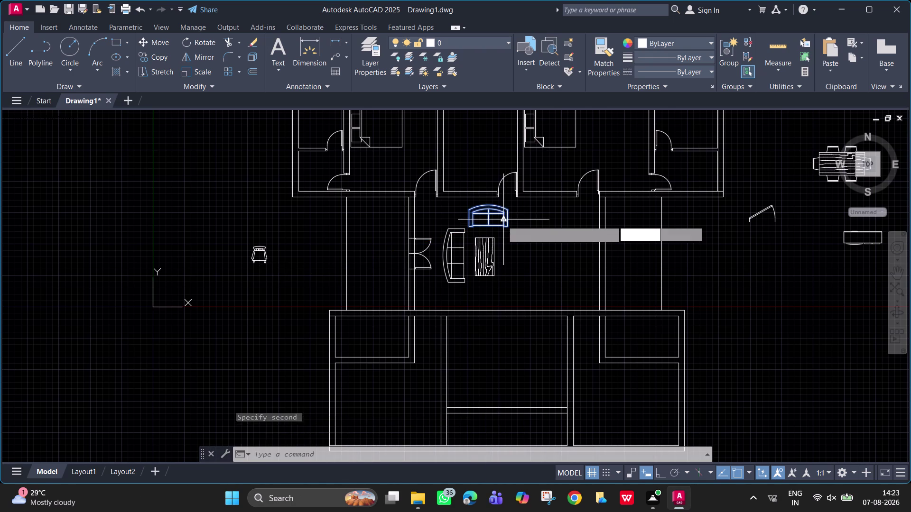
click(522, 253)
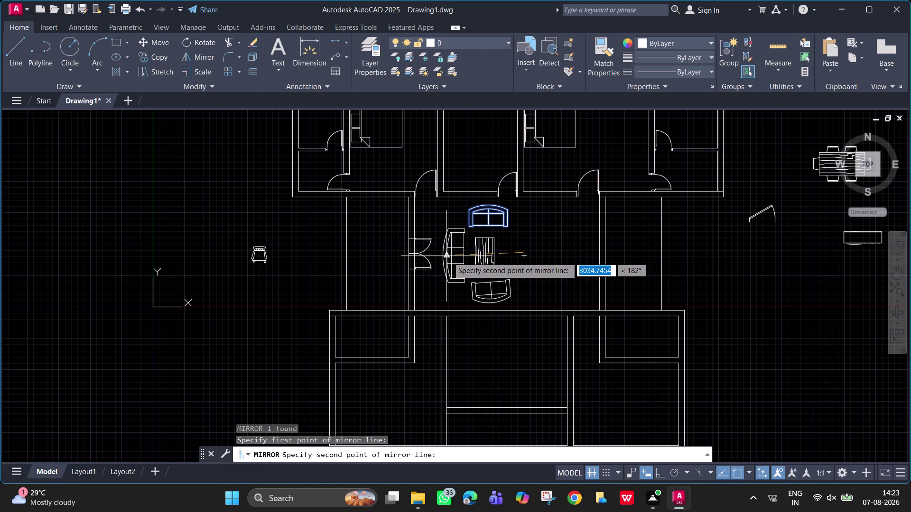
Mirror the top armchair across the table with Ortho on, then undo the result.
key(F8)
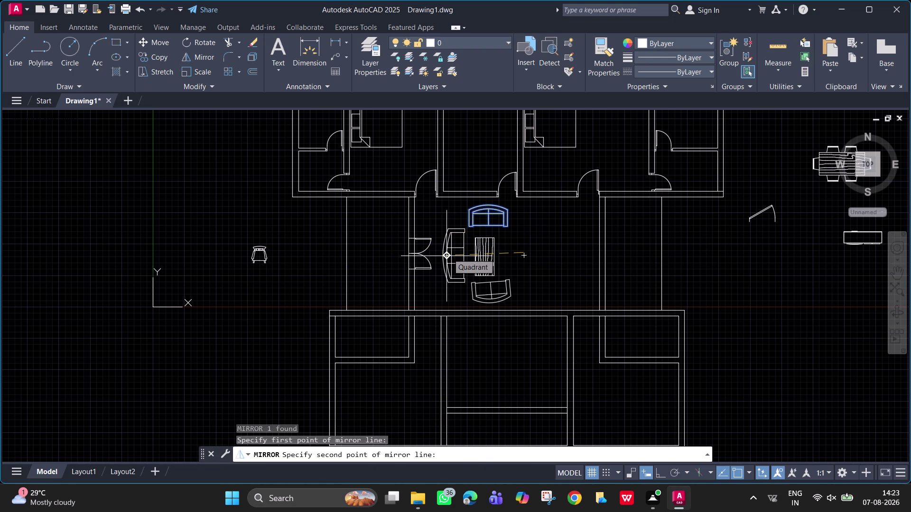
click(448, 254)
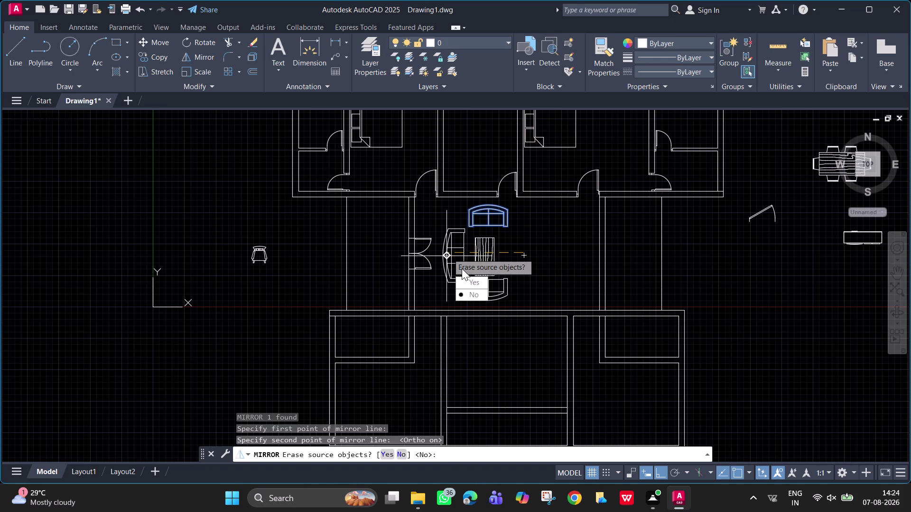
drag(475, 293, 447, 254)
key(ctrl+z)
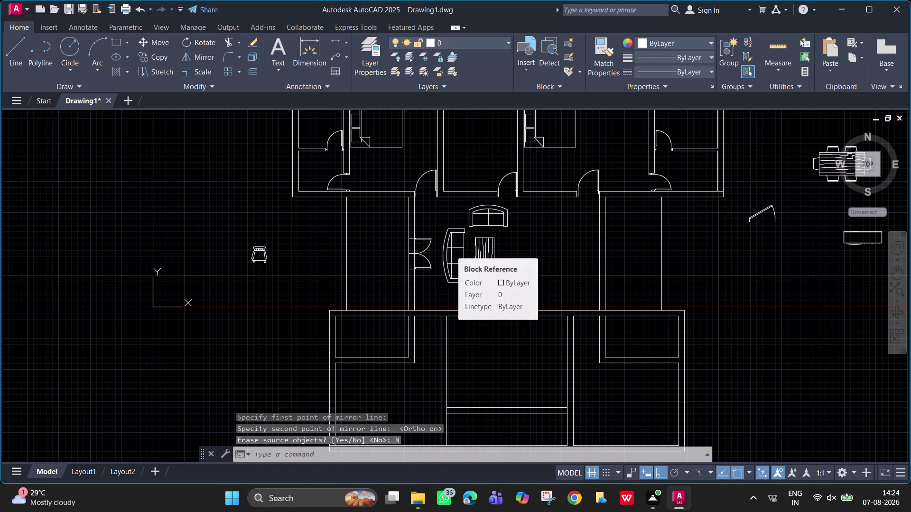
click(495, 226)
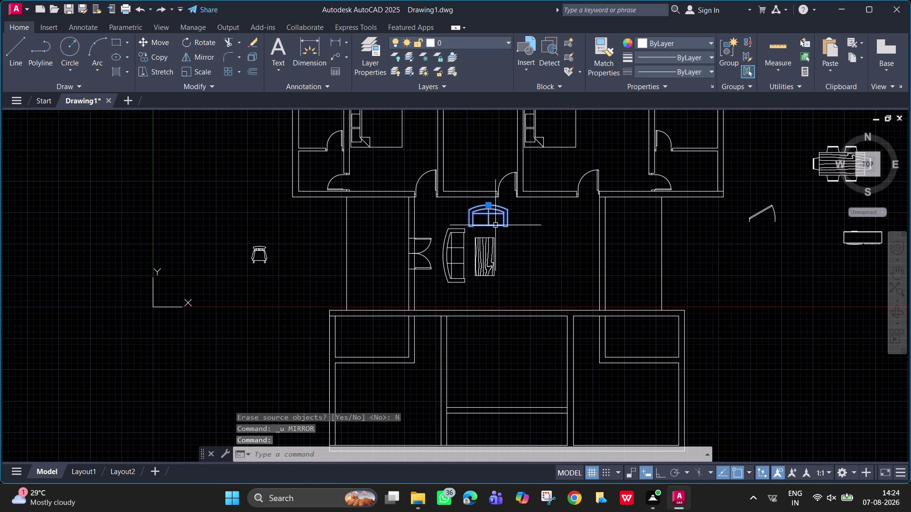
Retry mirroring the armchair with a straight mirror line, then undo the flipped copy.
text(mi)
key(space)
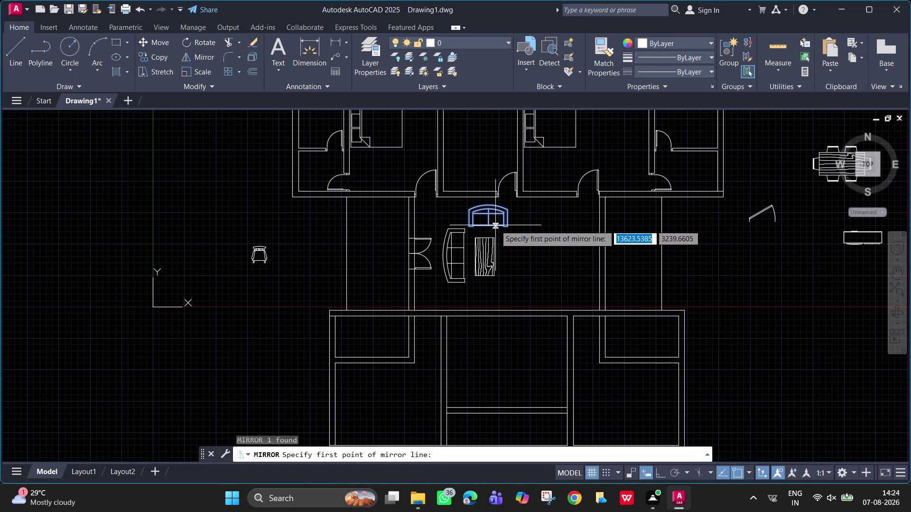
click(521, 263)
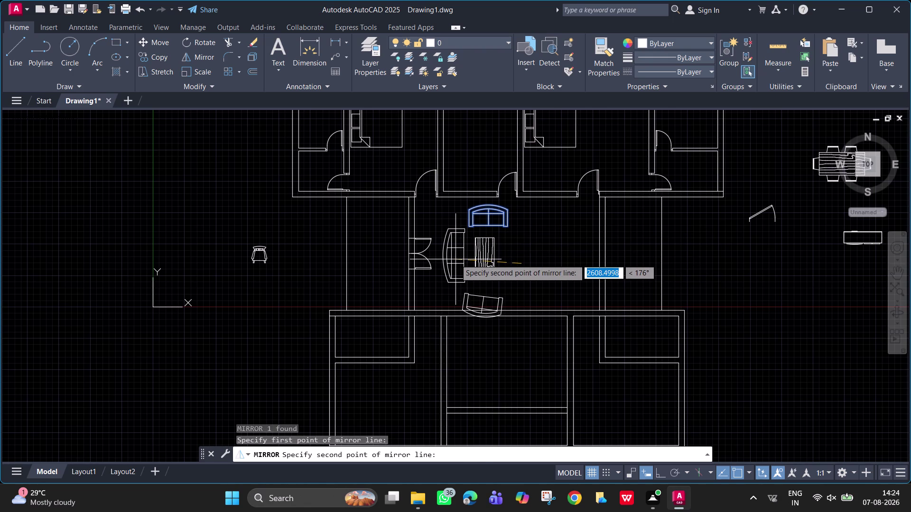
key(F8)
click(456, 259)
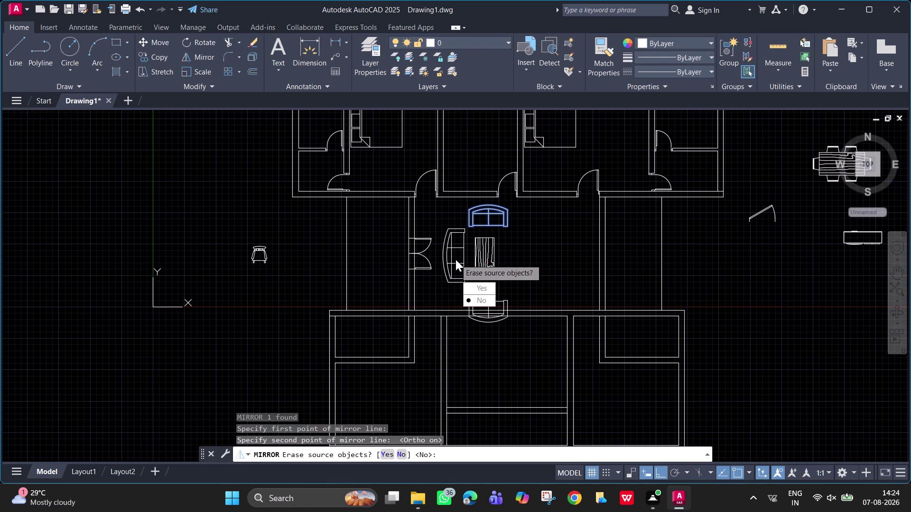
drag(484, 294, 455, 260)
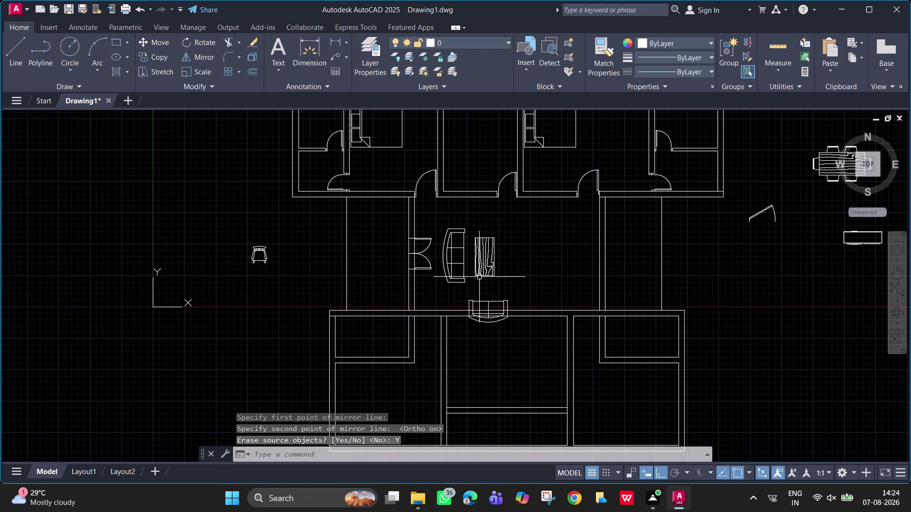
key(ctrl+z)
Mirror the top armchair below the table through its middle, keeping the original.
click(485, 214)
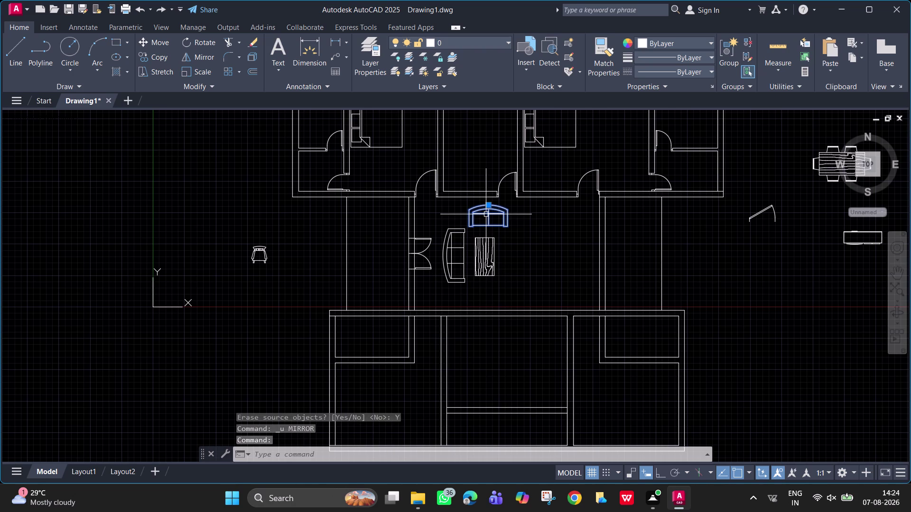
text(mi)
key(space)
click(522, 256)
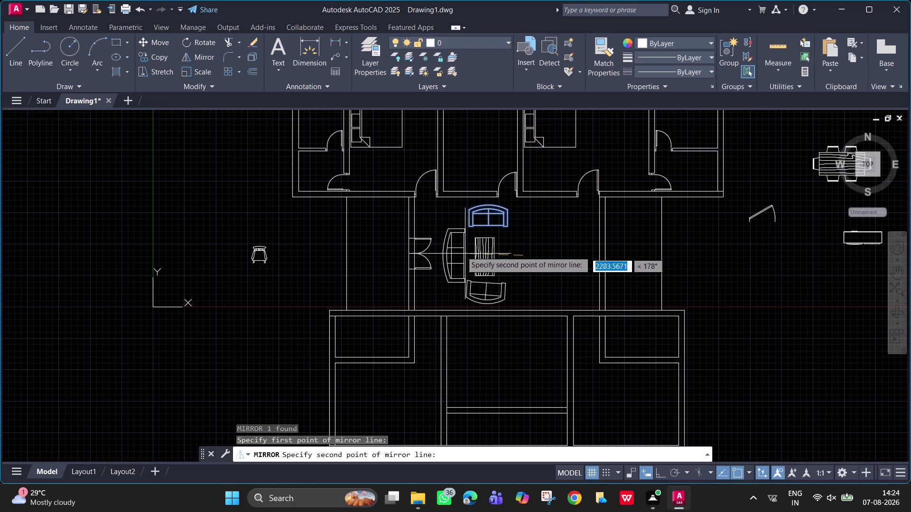
key(F8)
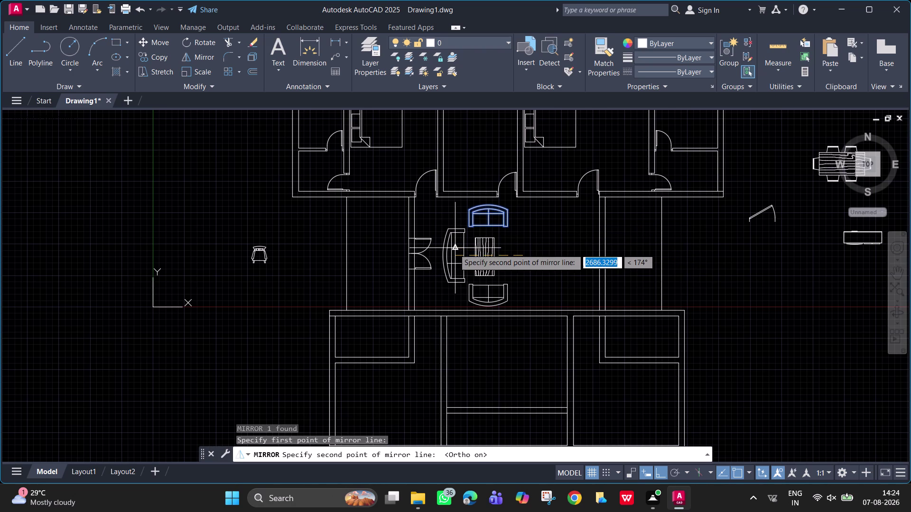
click(454, 249)
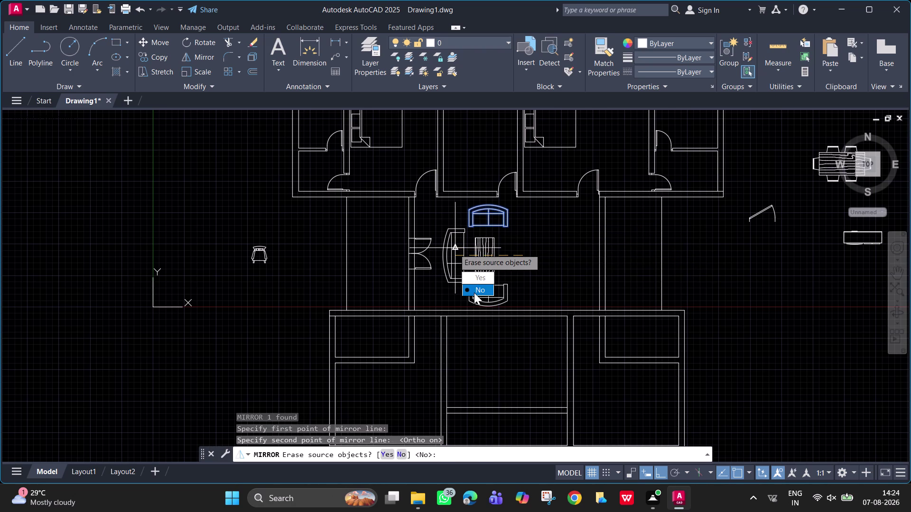
drag(474, 293, 454, 249)
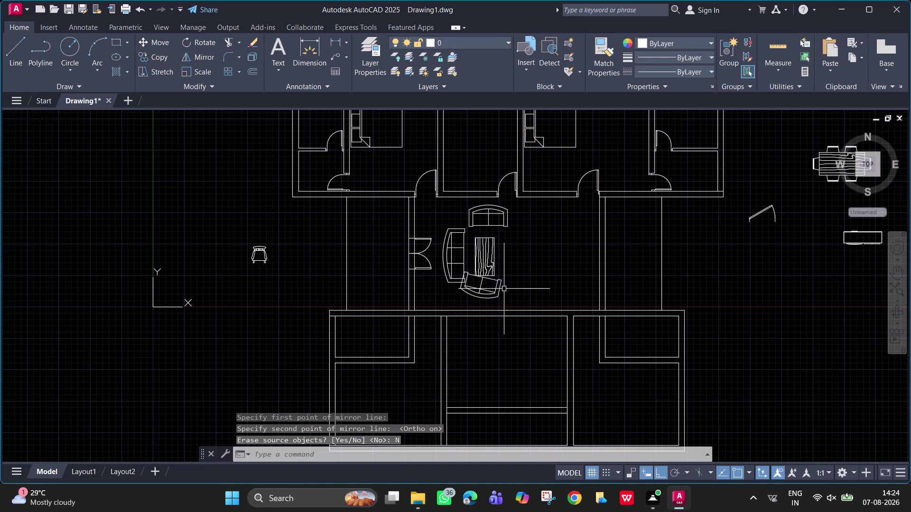
Rotate the lower armchair copy by 280 degrees.
click(498, 288)
text(ro)
key(space)
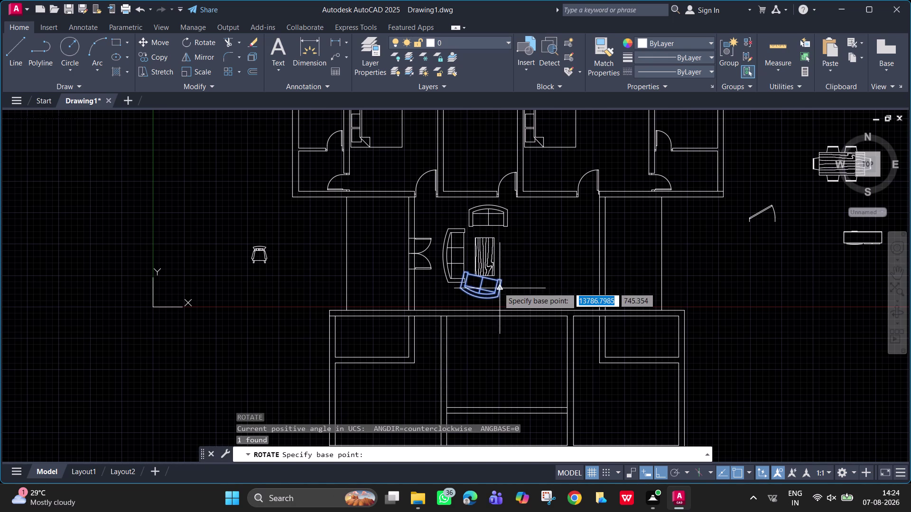
click(502, 280)
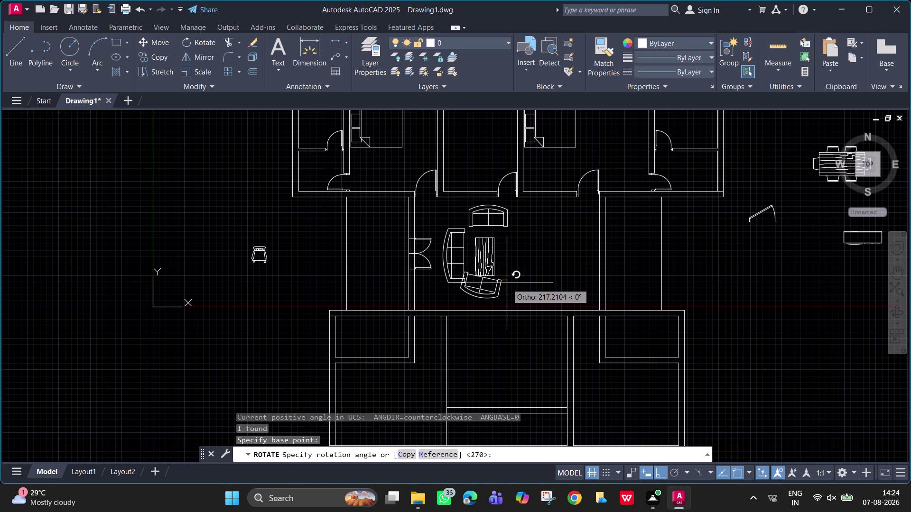
key(F8)
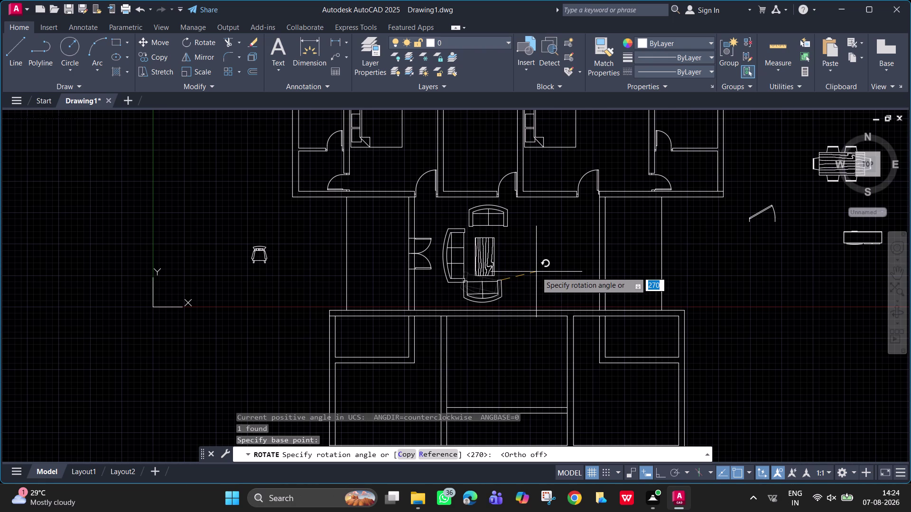
text(28)
text(0)
key(Return)
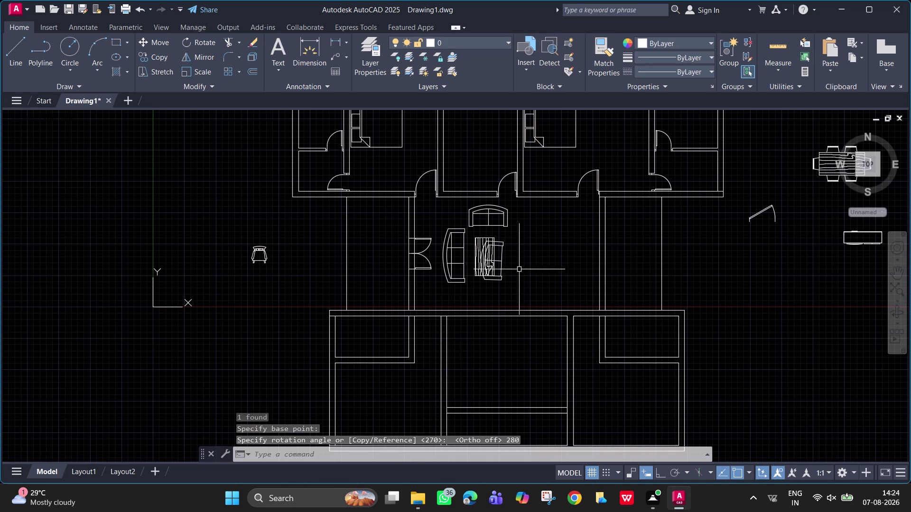
Rotate the armchair again so it sits right of the table, facing it.
click(503, 243)
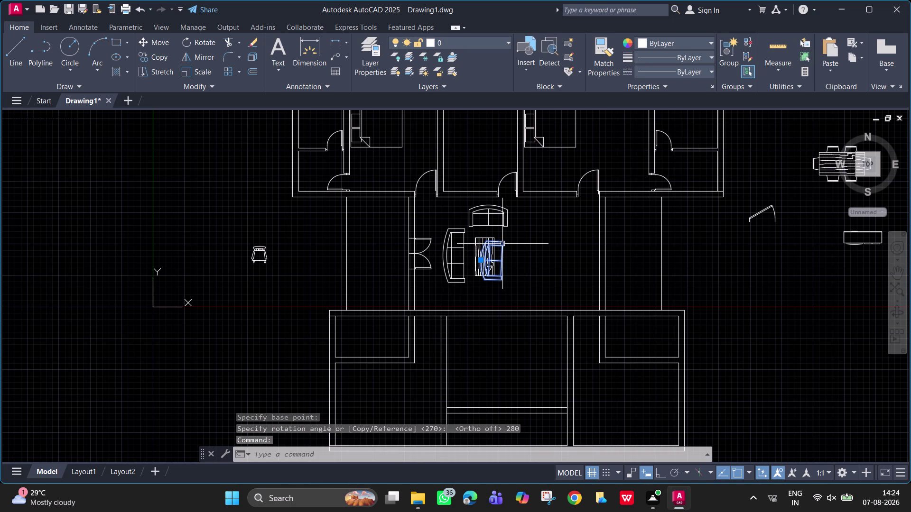
text(ro)
key(space)
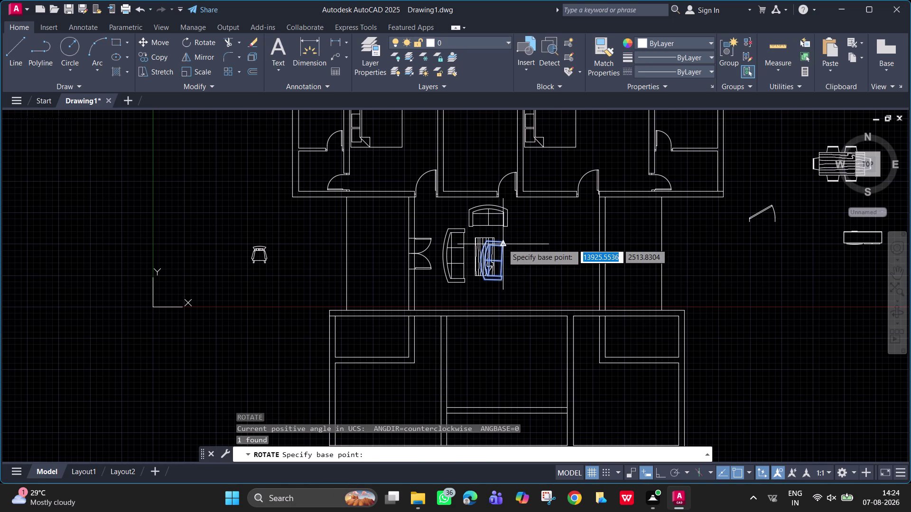
click(503, 244)
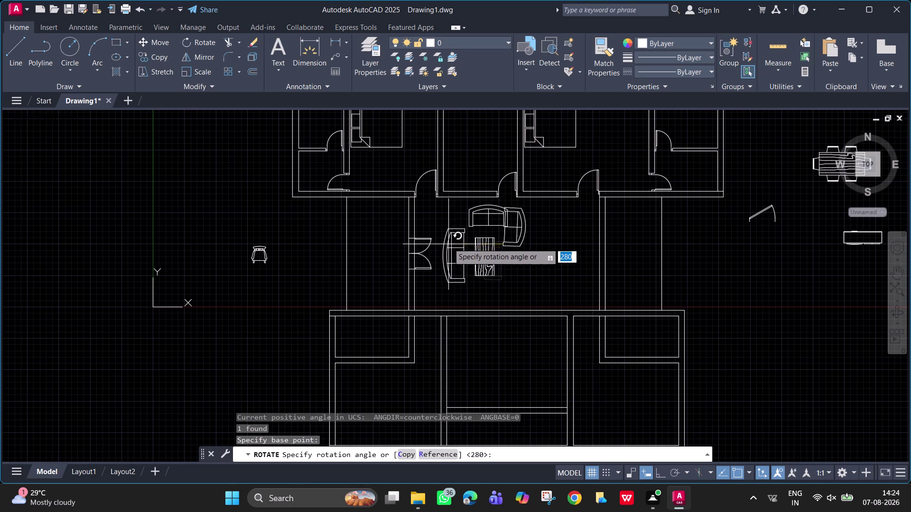
click(501, 208)
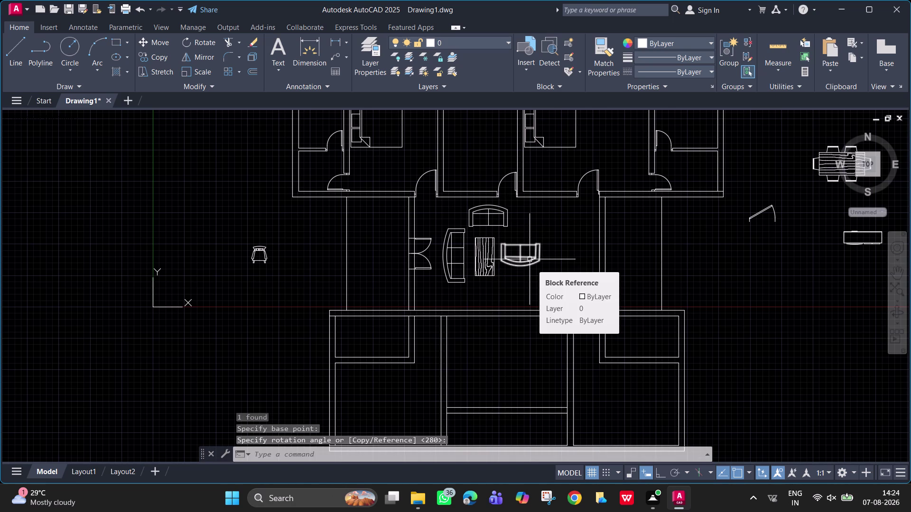